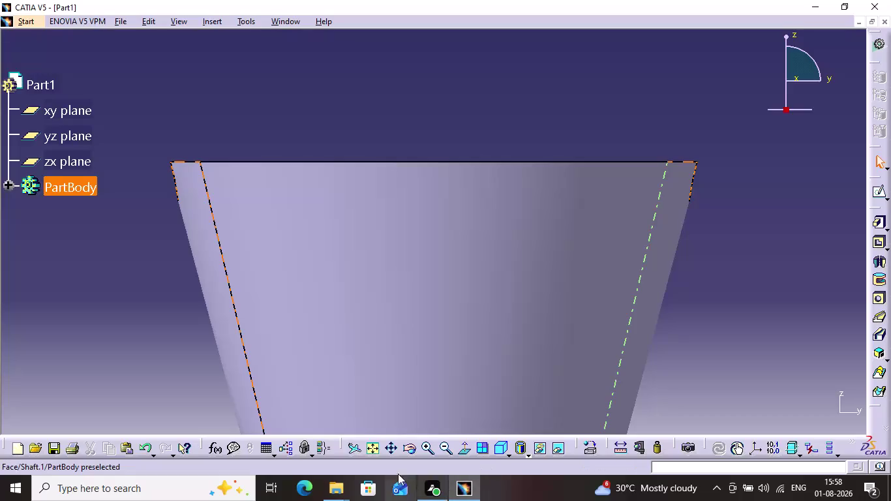
Orbit the cup to inspect the rim, then start a sketch on the yz plane.
click(404, 445)
drag(758, 132, 598, 182)
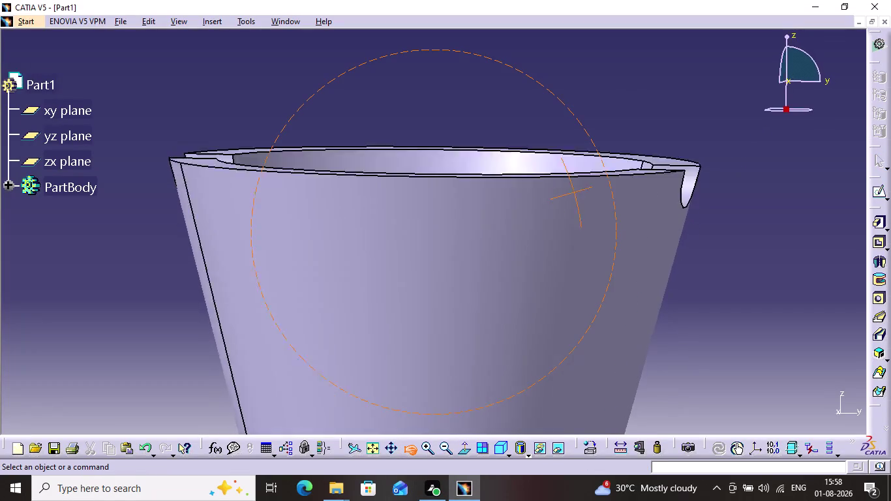
drag(598, 183, 426, 191)
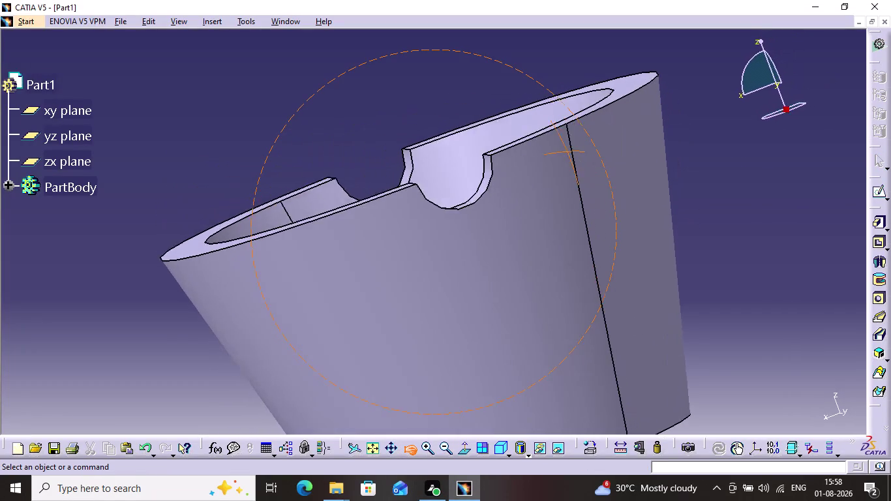
drag(426, 191, 559, 201)
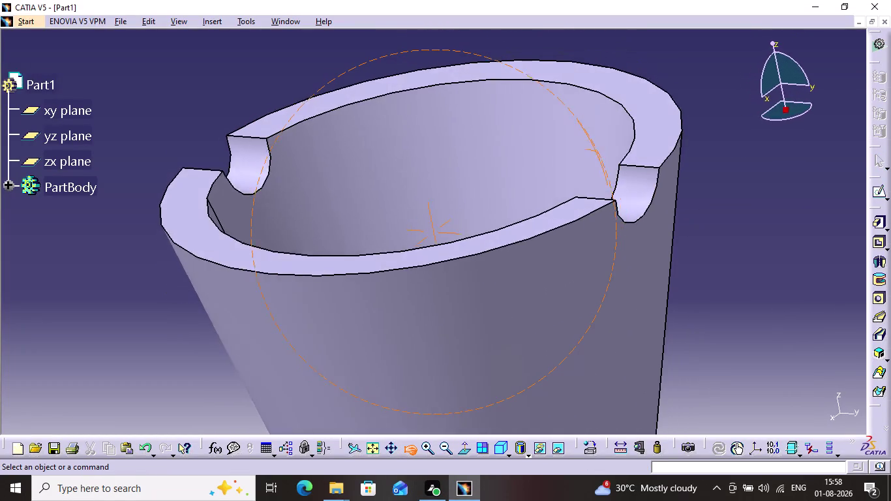
drag(559, 200, 610, 164)
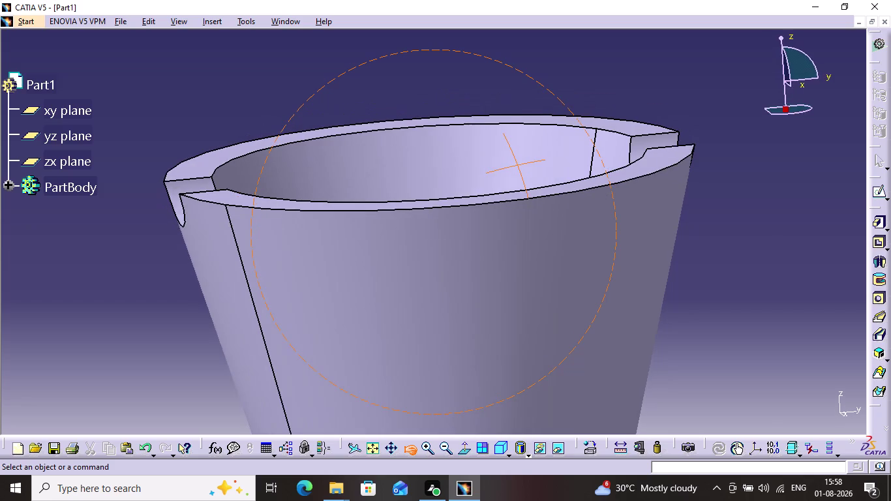
drag(610, 164, 611, 169)
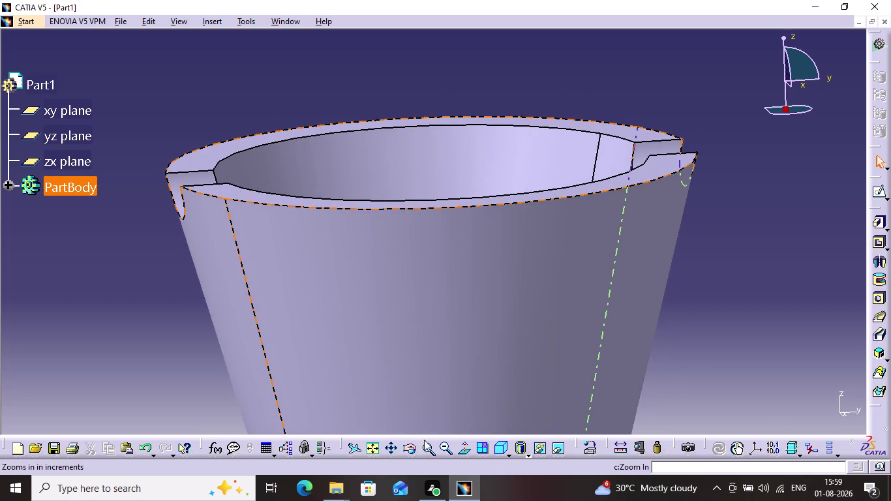
click(439, 450)
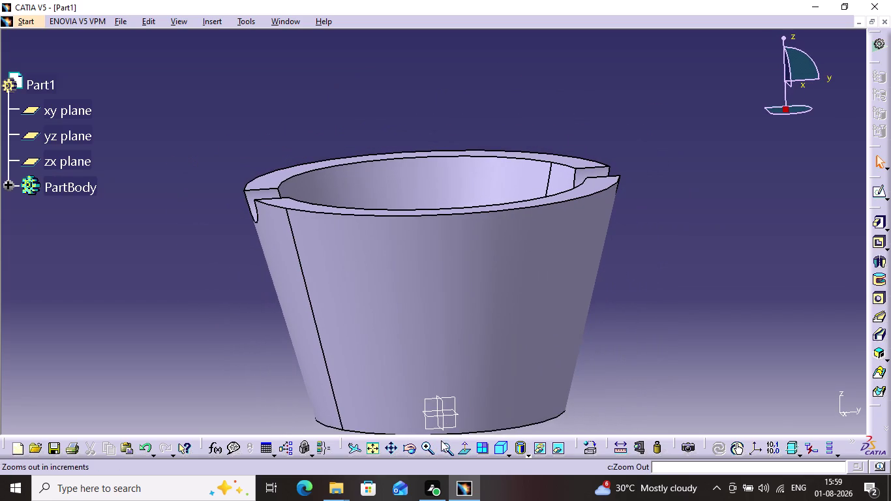
click(457, 403)
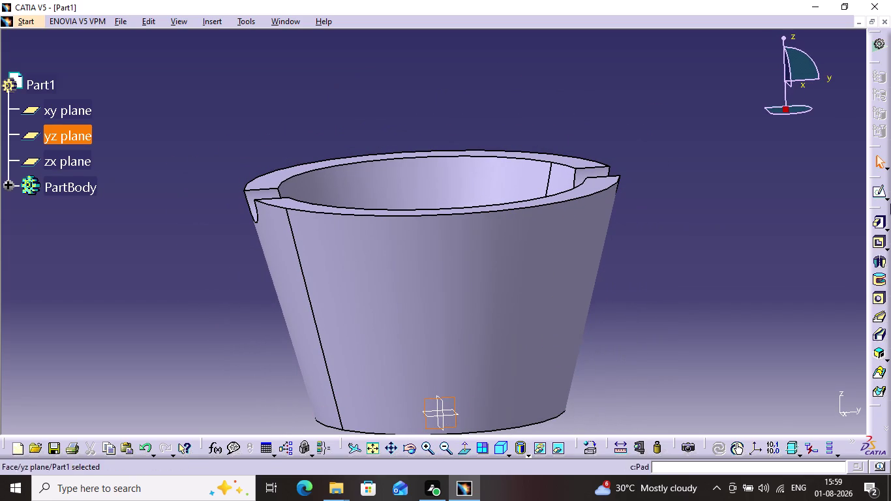
click(875, 191)
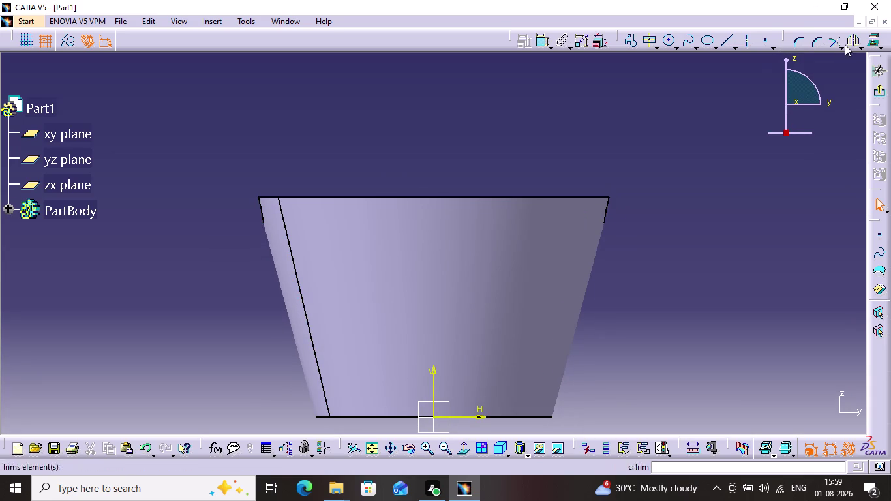
click(867, 45)
click(528, 196)
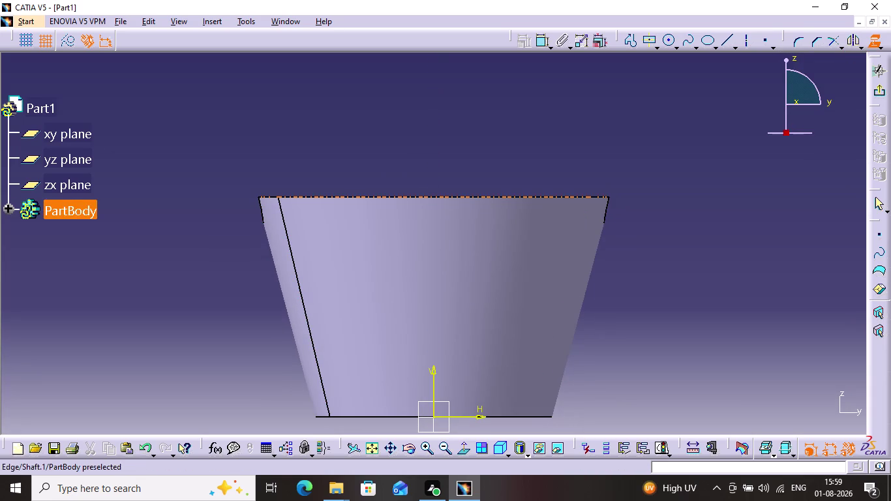
Draw a circle centred on the cup's top rim edge.
click(672, 44)
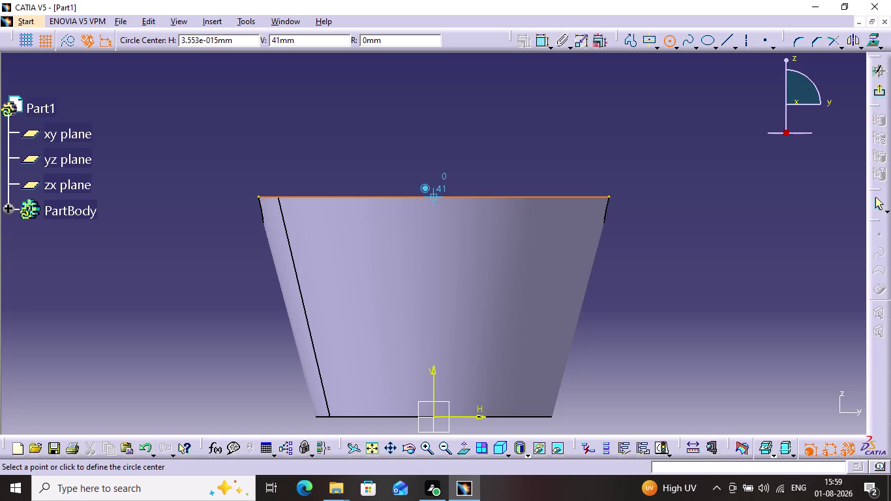
click(432, 195)
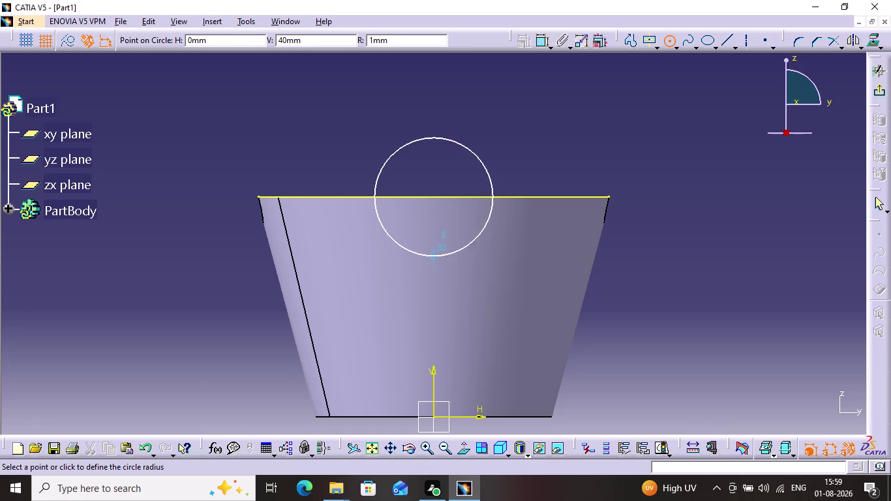
click(460, 212)
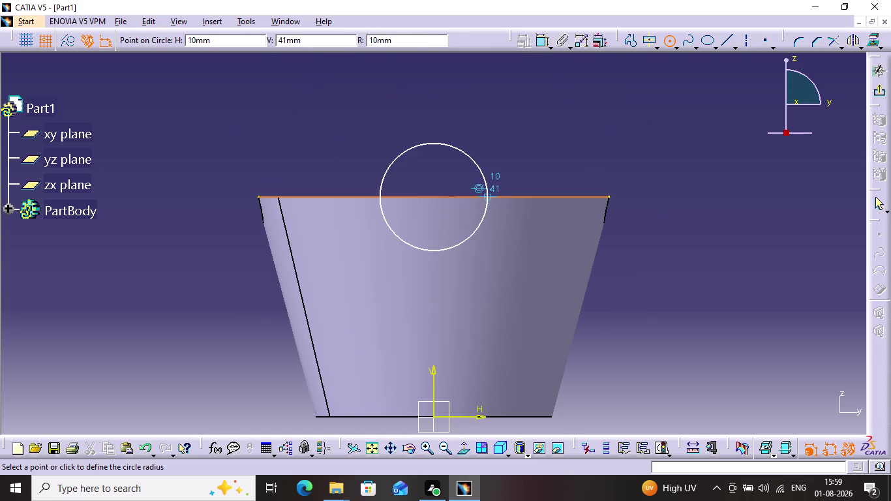
click(485, 191)
click(604, 144)
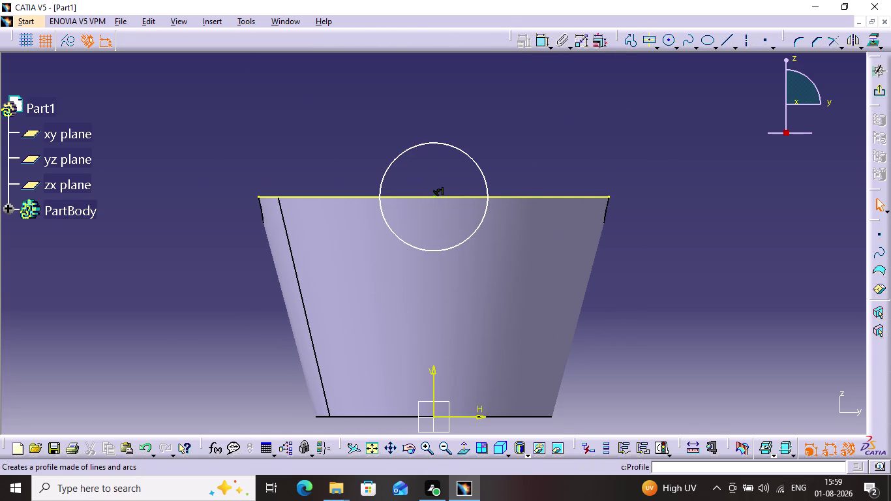
Constrain the circle's diameter to 10 mm.
click(541, 44)
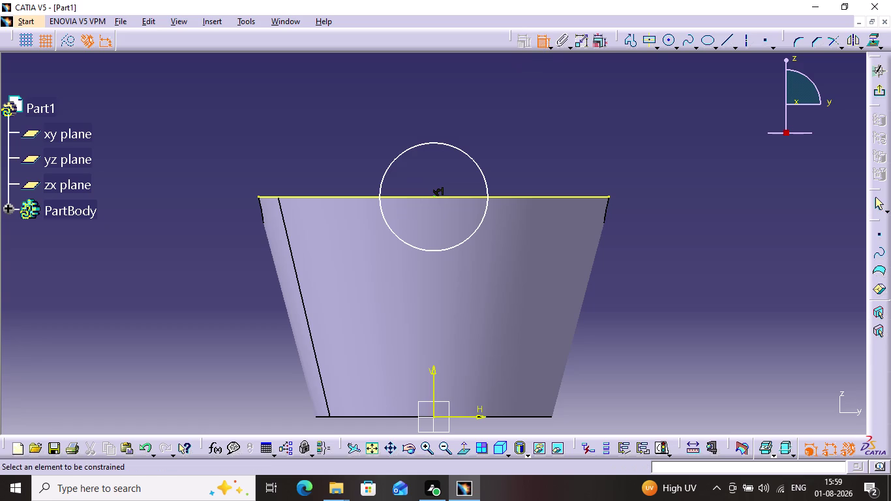
click(427, 146)
click(494, 126)
double_click(497, 123)
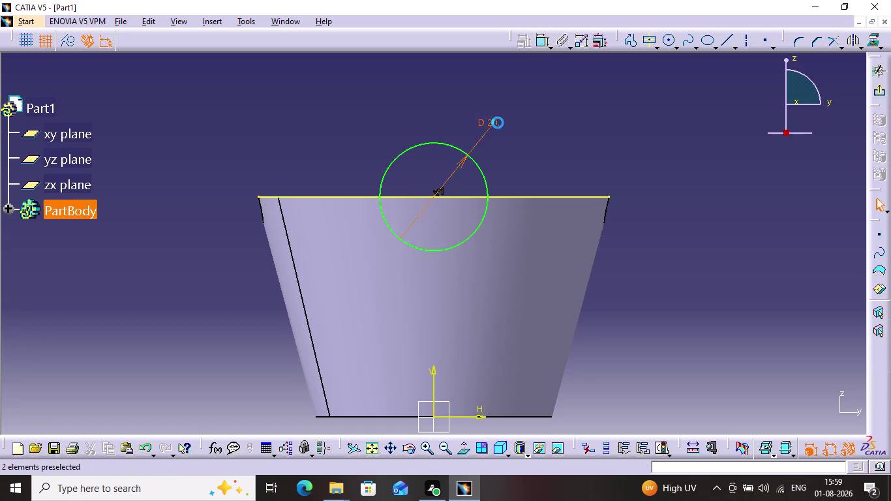
text(1)
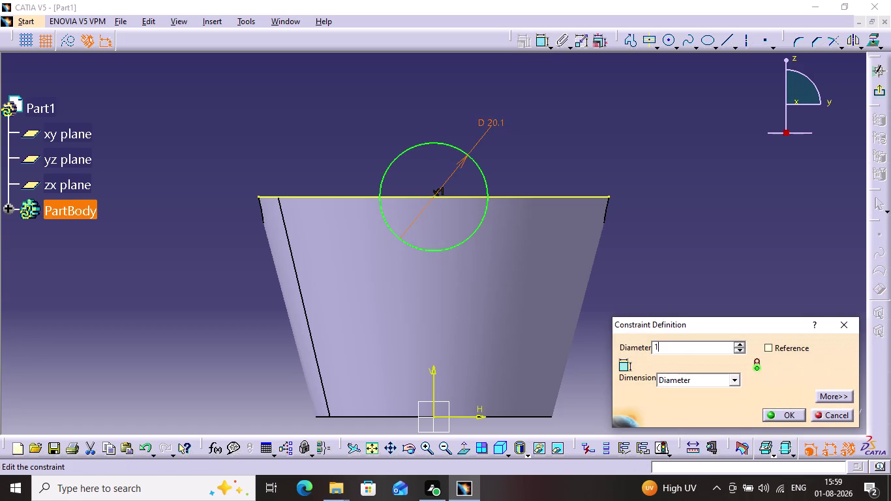
text(0)
key(Return)
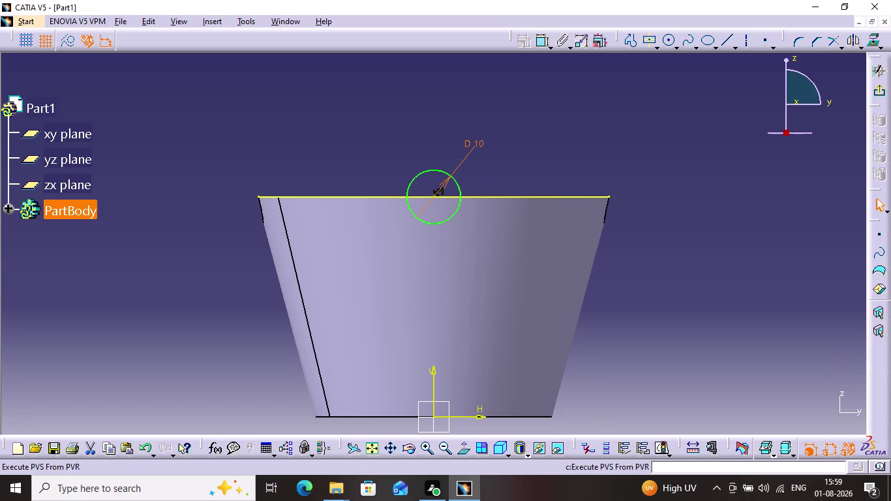
Toggle the rim edge to construction geometry and exit the sketch.
click(581, 197)
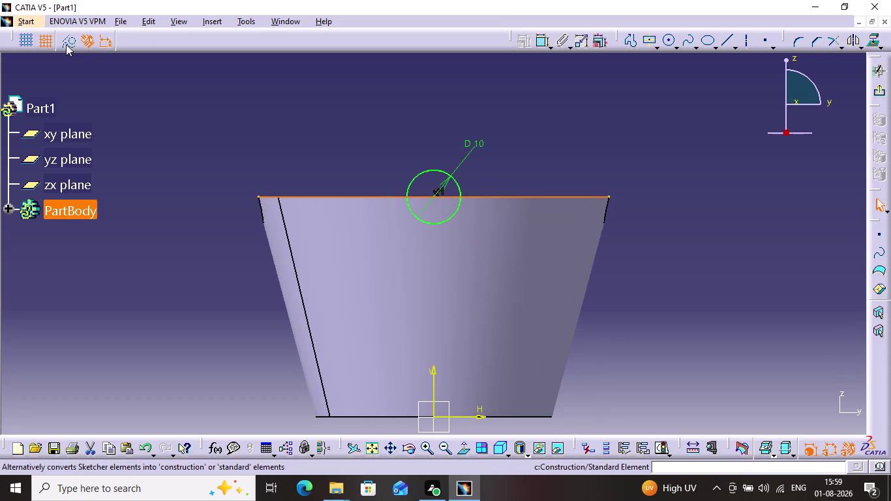
click(65, 45)
click(217, 91)
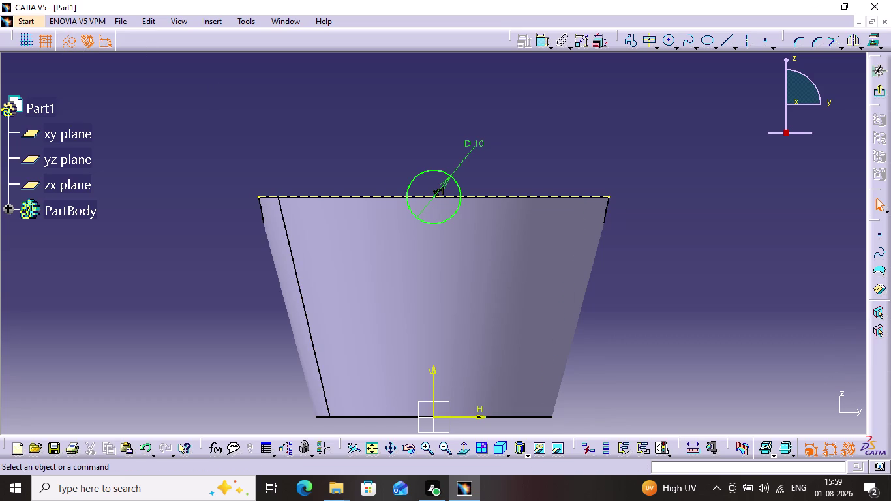
click(881, 91)
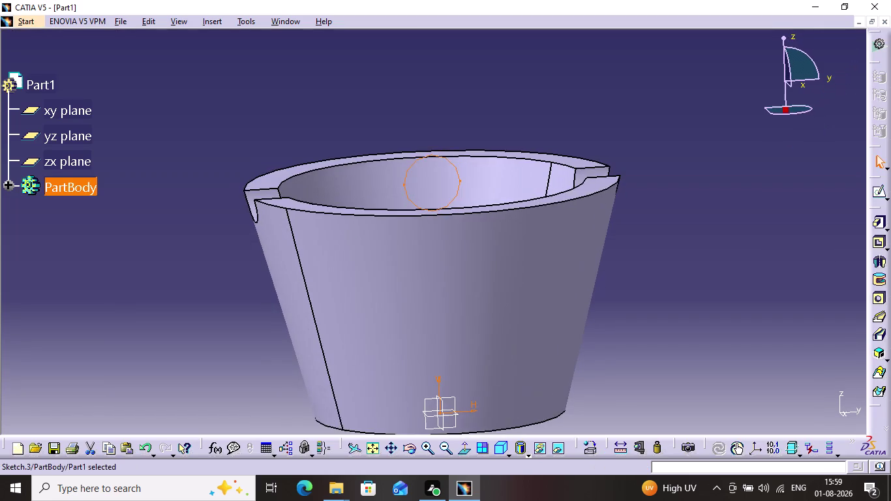
Start a pocket on the circle sketch (Sketch.3) with mirrored extent.
click(715, 106)
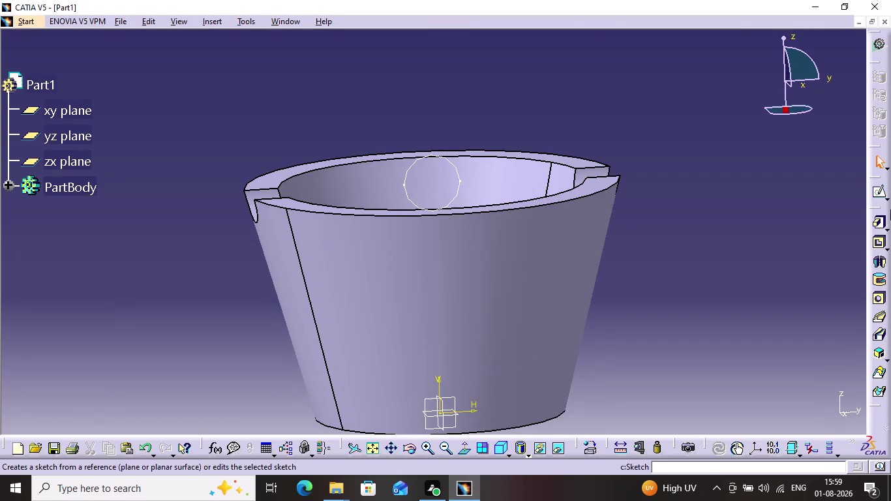
click(878, 240)
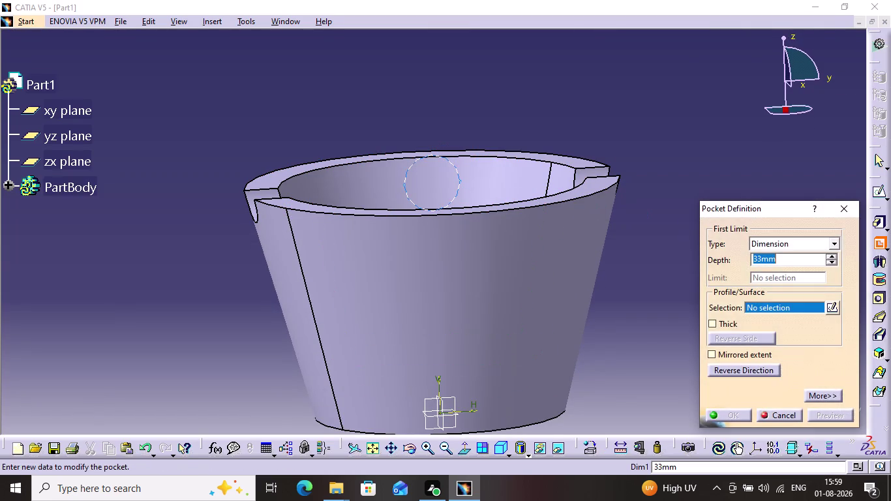
click(451, 159)
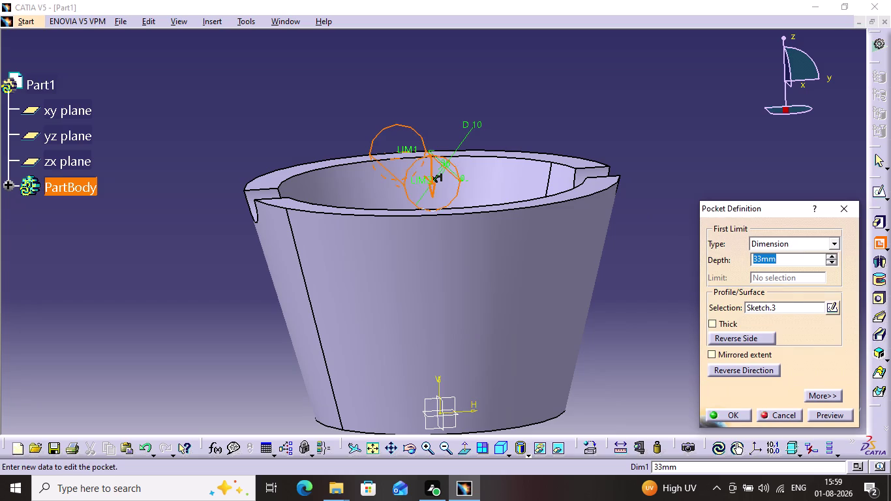
click(739, 353)
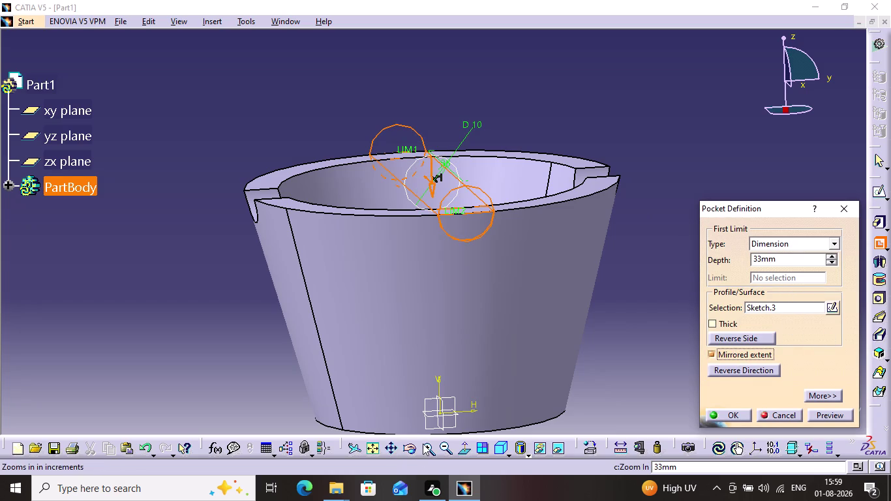
click(415, 451)
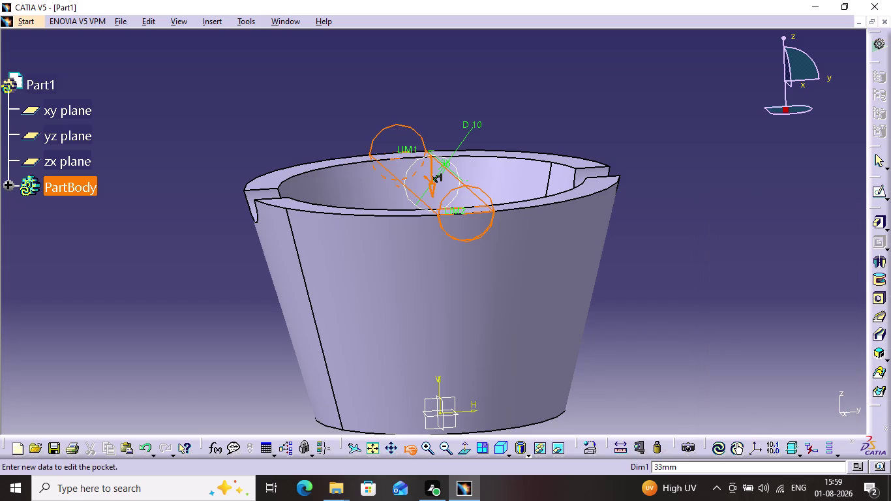
Check the pocket preview from several angles and confirm the 33 mm cut.
middle_drag(384, 366, 448, 355)
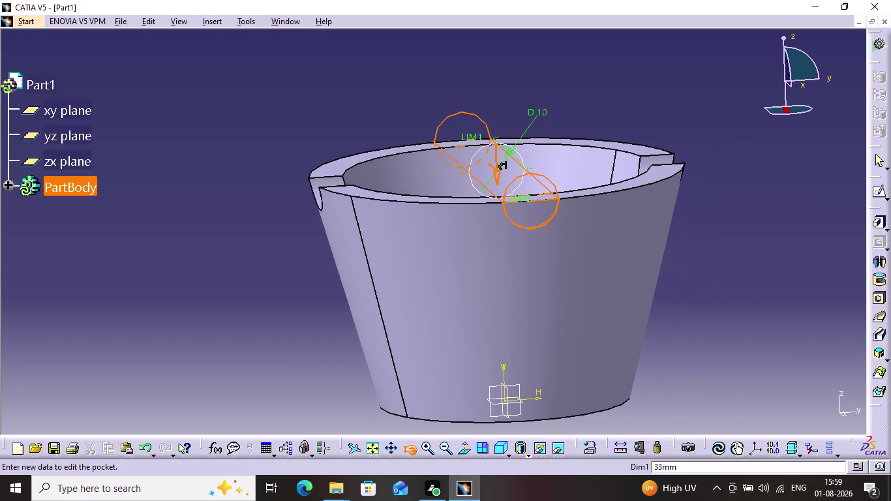
drag(280, 342, 405, 397)
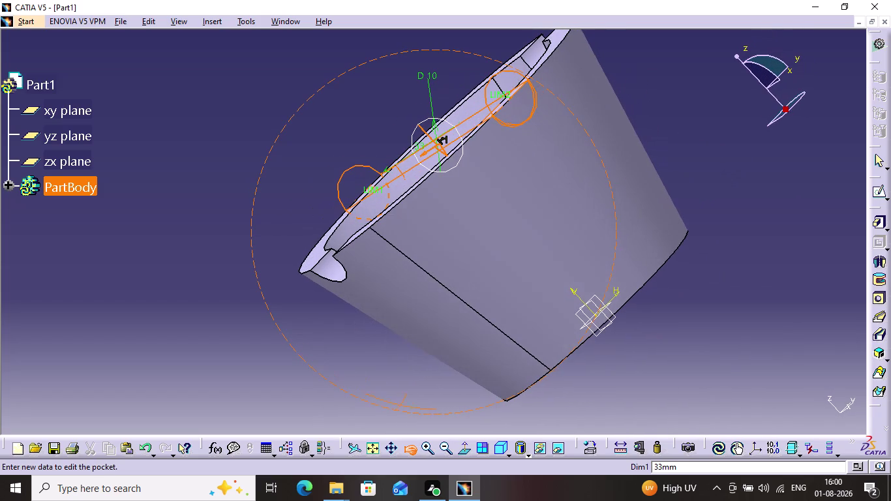
drag(405, 397, 376, 401)
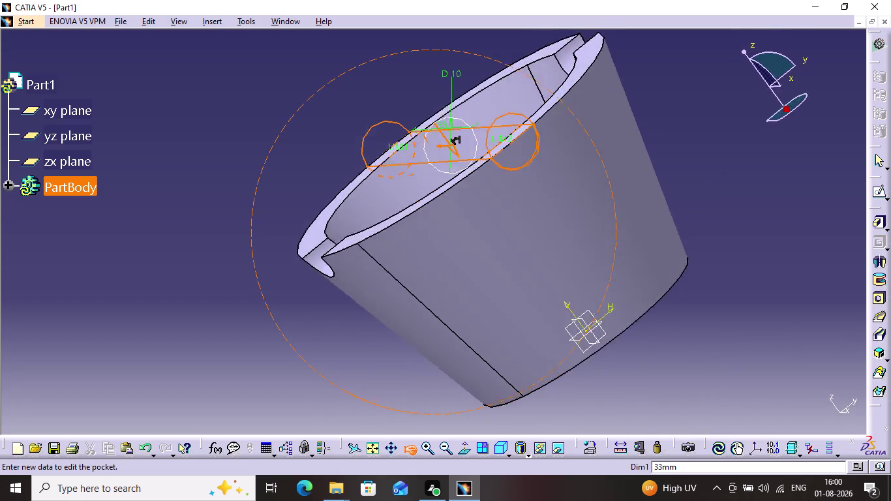
drag(376, 402, 270, 325)
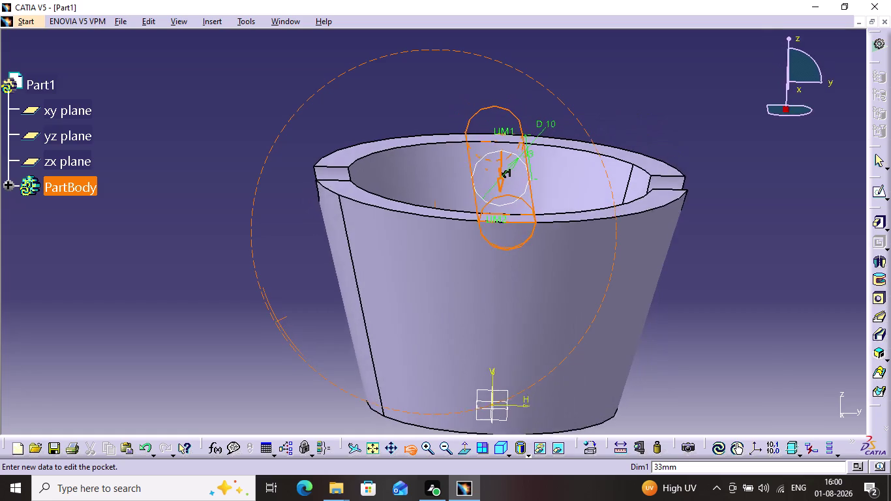
drag(270, 325, 276, 318)
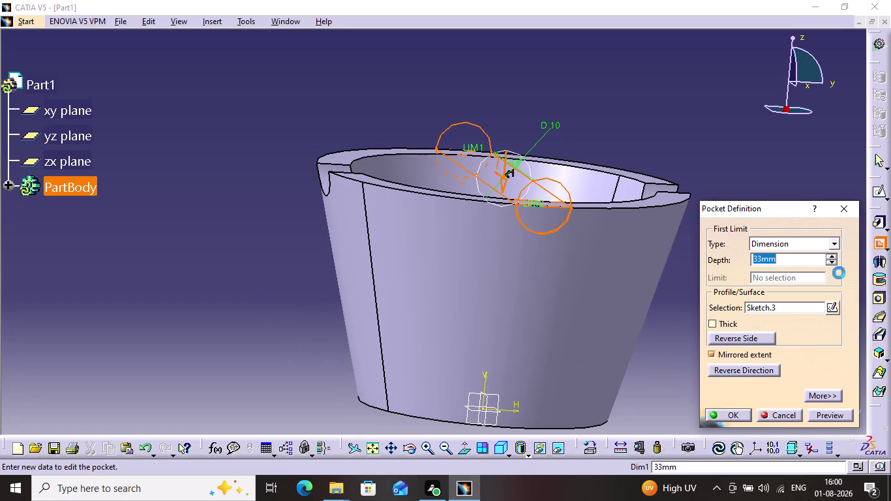
click(832, 416)
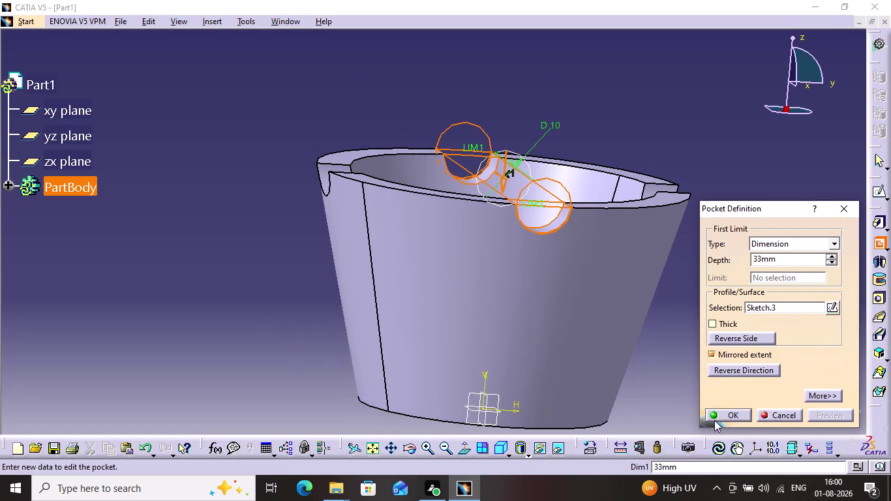
click(733, 410)
click(674, 116)
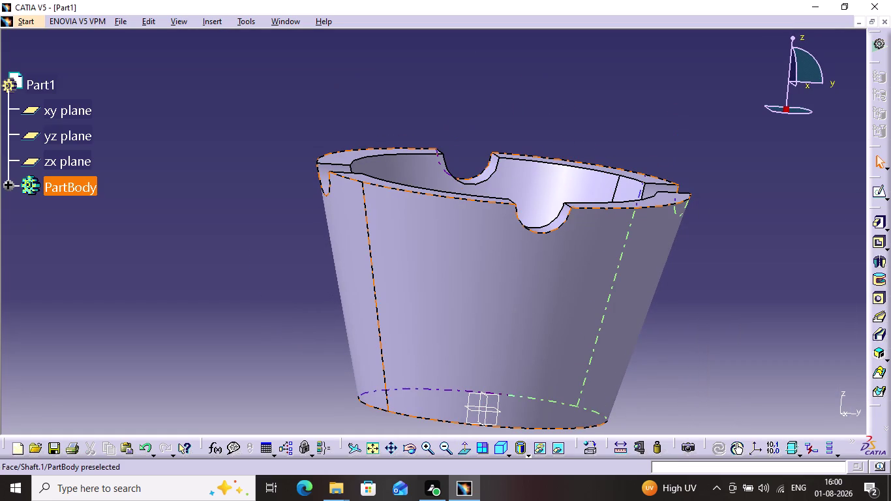
key(ctrl+s)
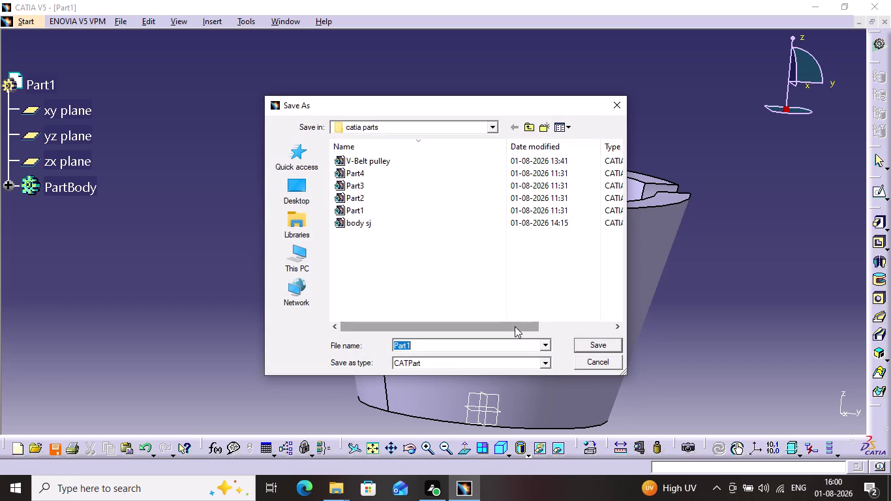
Save the notched part as 'CUP SJ' in the catia parts folder.
key(BackSpace)
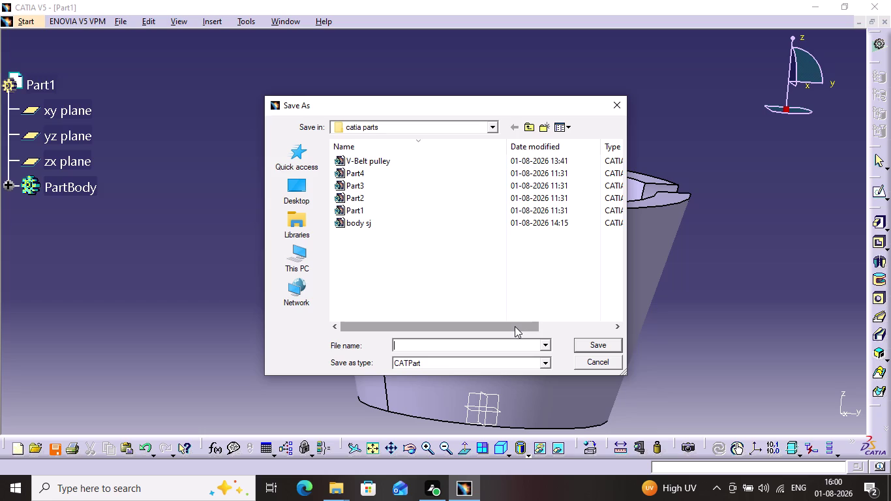
key(c)
key(u)
text(O s)
text(J)
key(BackSpace)
key(BackSpace)
key(BackSpace)
key(BackSpace)
key(p)
key(space)
key(s)
key(j)
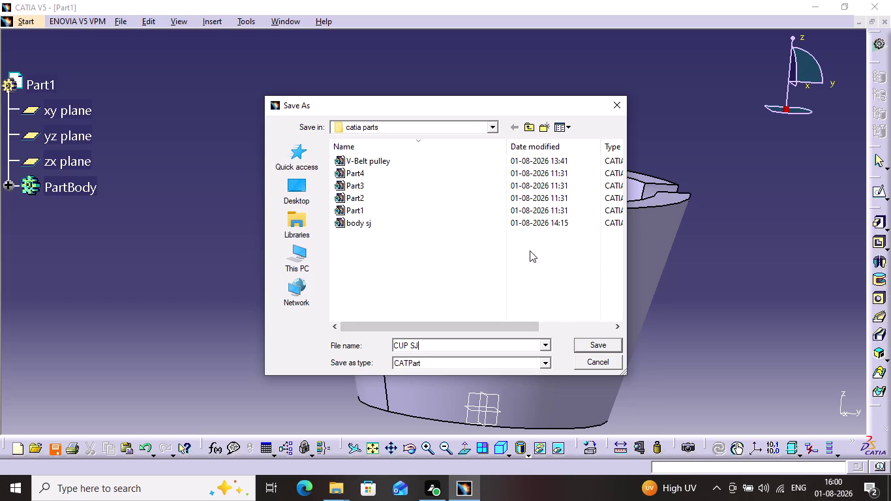
click(606, 346)
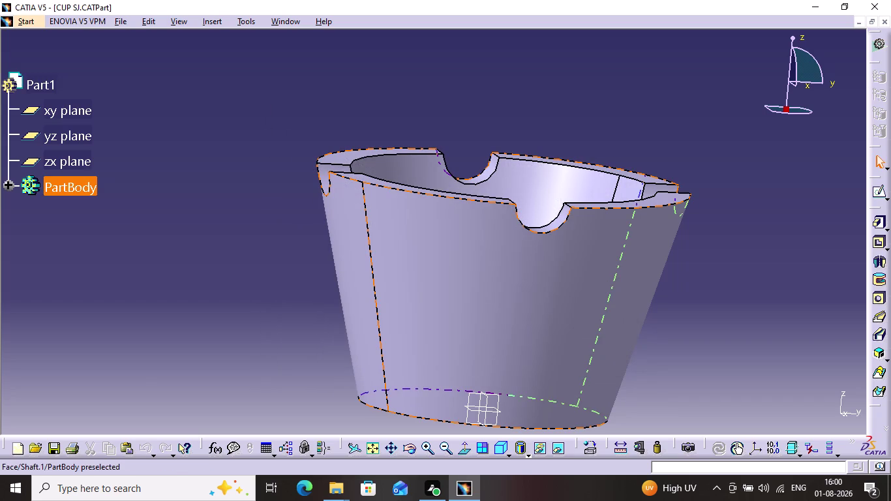
key(ctrl+s)
Create a new Drafting document using the empty sheet layout.
key(ctrl+s)
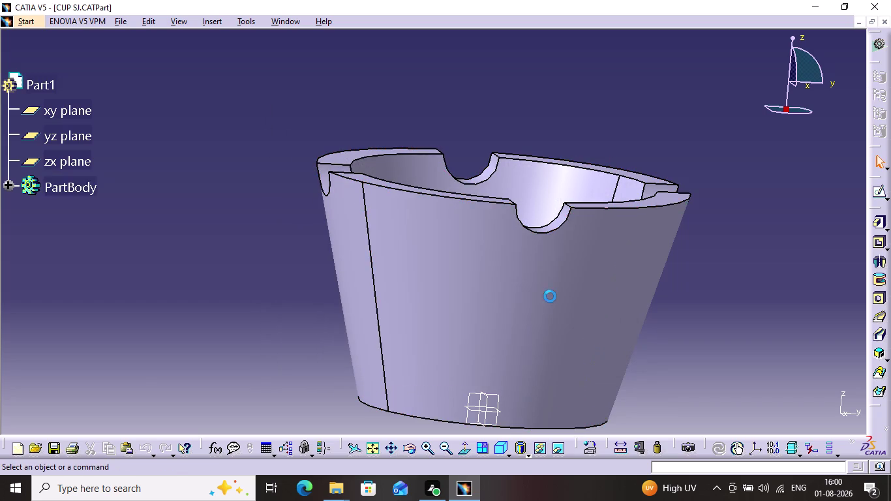
click(21, 20)
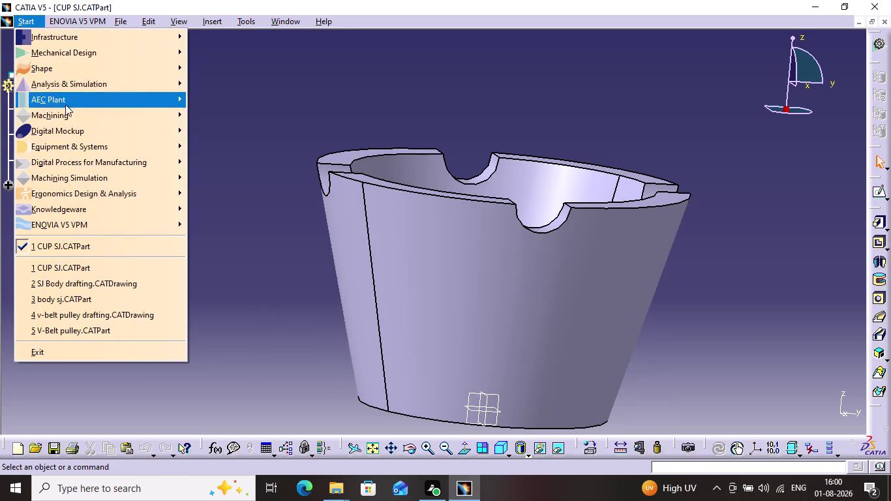
click(90, 55)
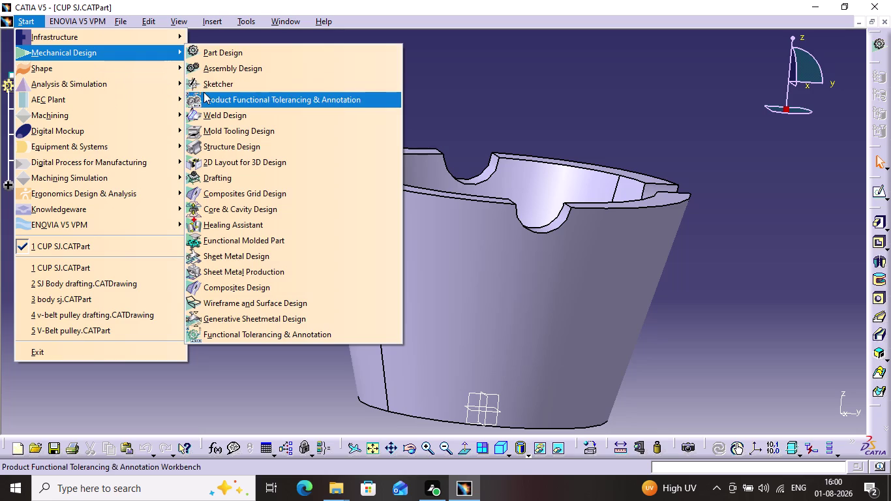
click(237, 171)
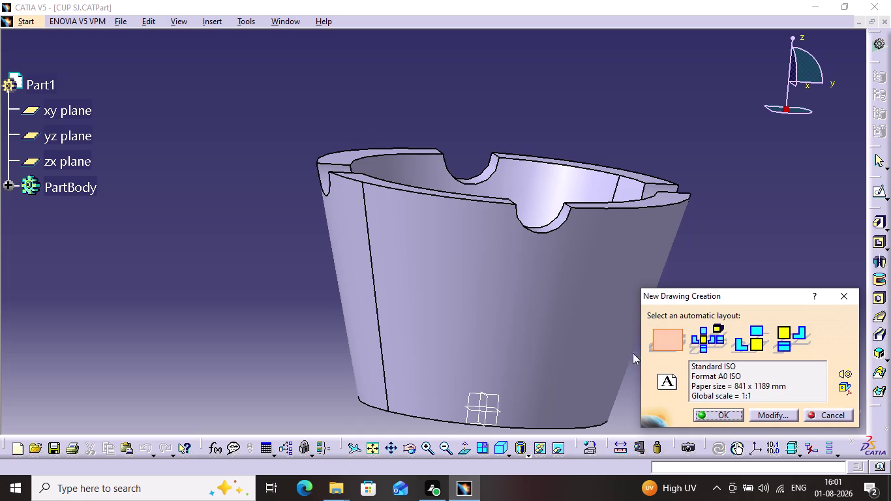
click(707, 412)
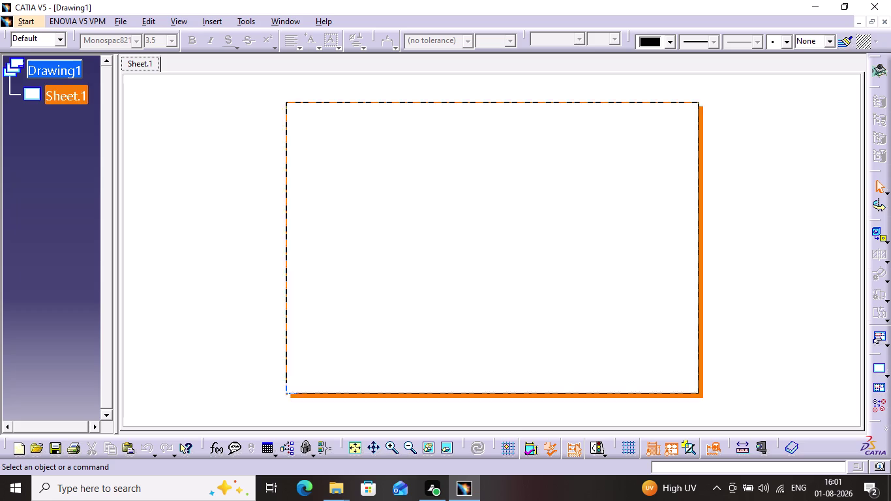
Switch the drawing into Sheet Background editing mode.
click(134, 20)
click(143, 17)
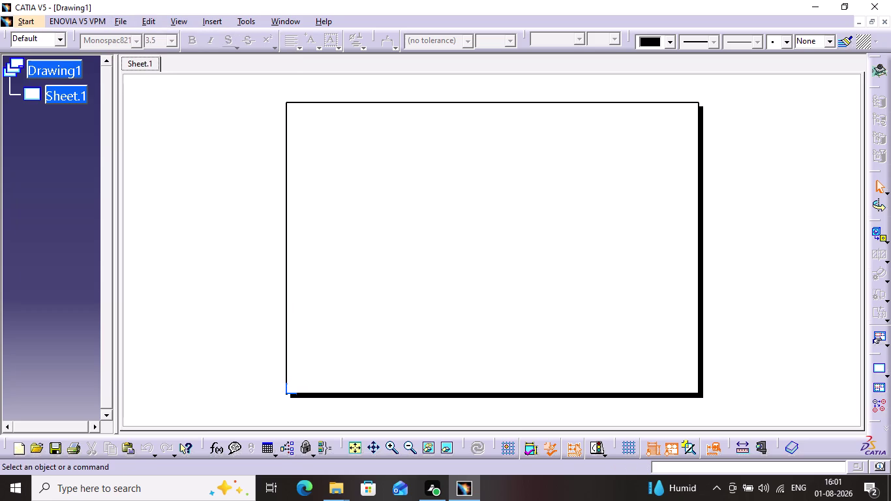
click(154, 19)
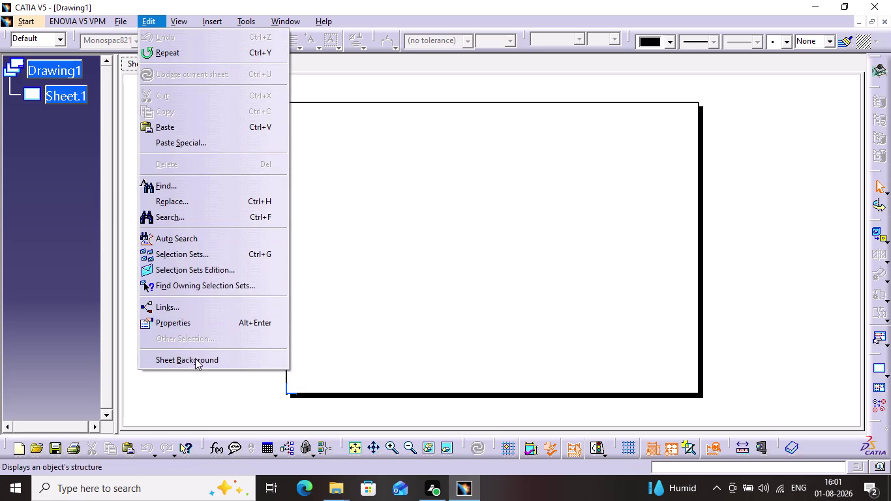
click(192, 366)
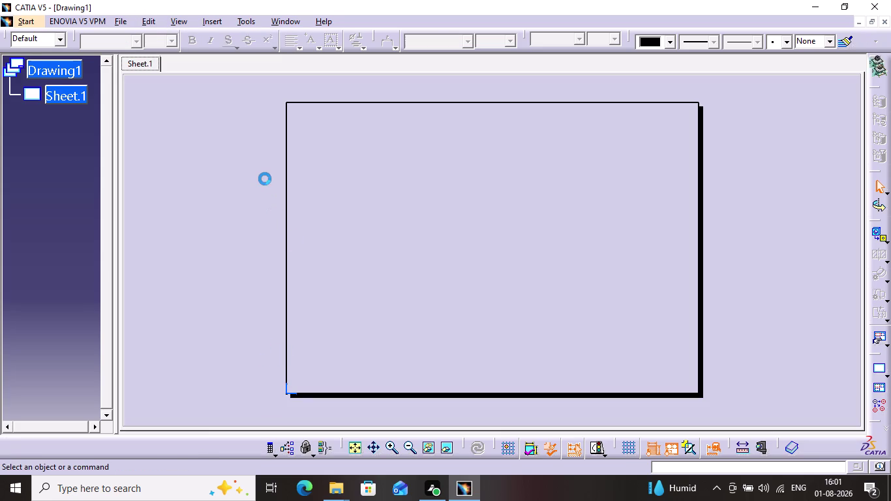
Insert a frame and title block, then pan to the title block.
click(212, 21)
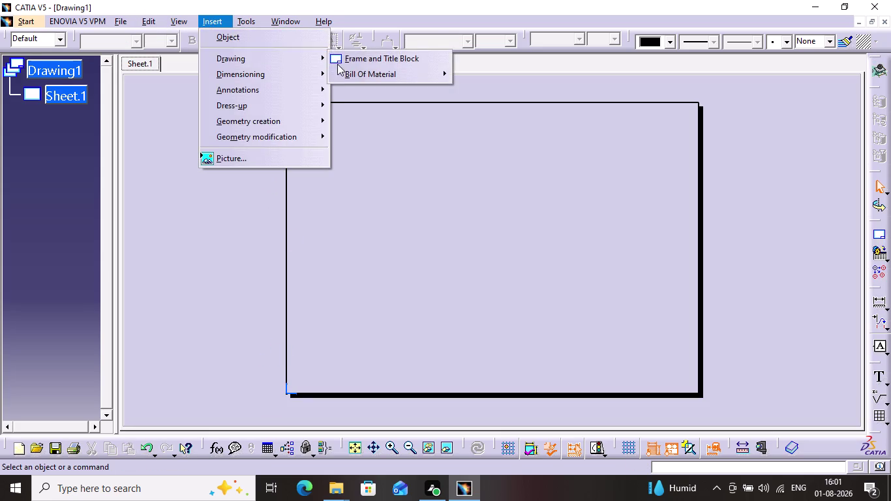
click(359, 55)
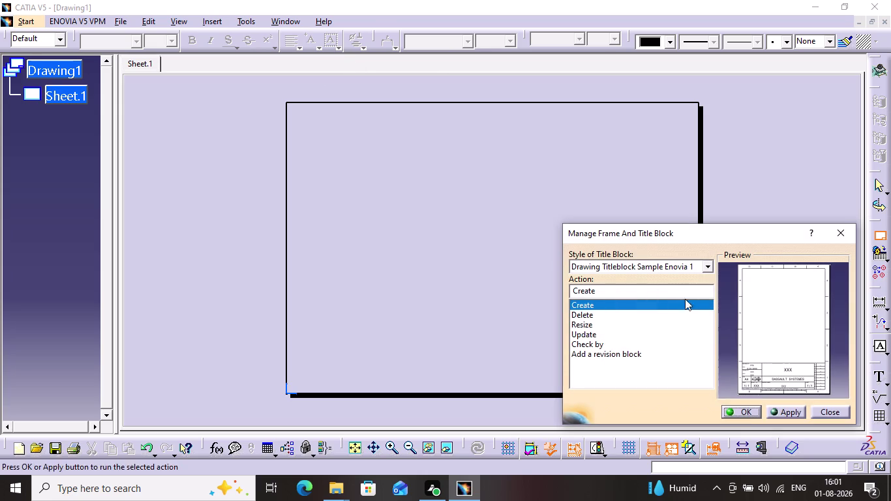
click(747, 413)
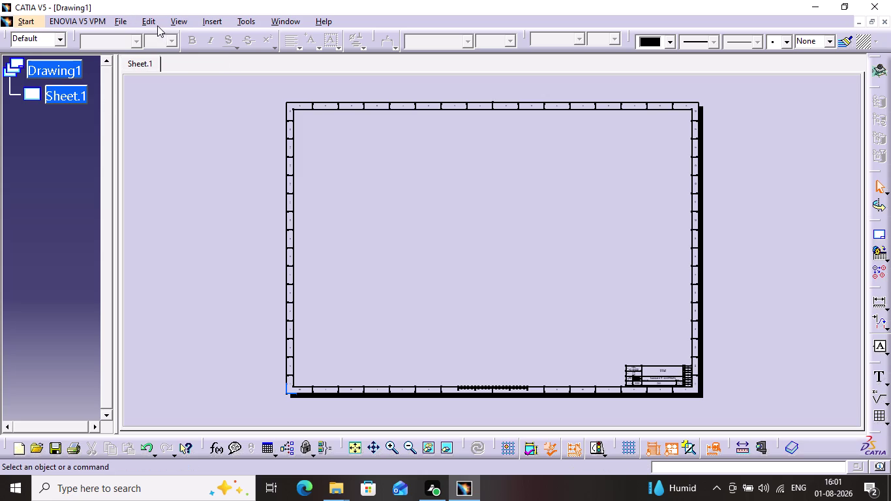
middle_drag(541, 374, 553, 312)
scroll(down, 3)
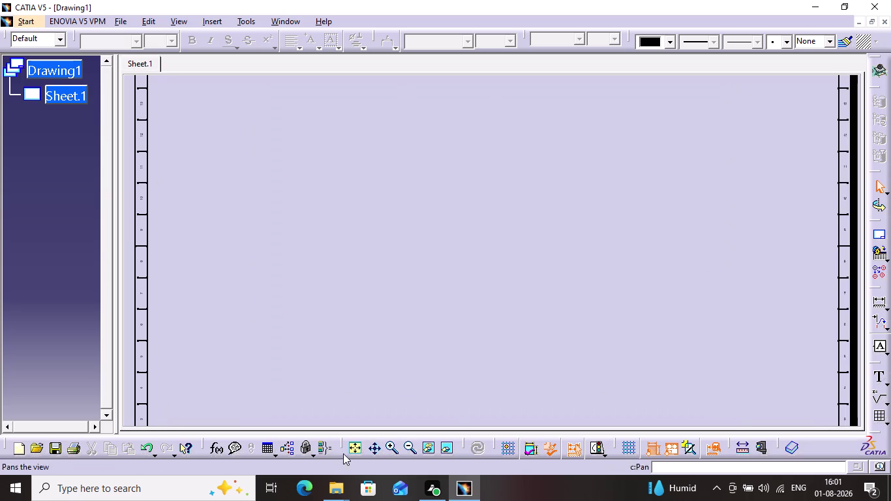
middle_drag(545, 317, 400, 195)
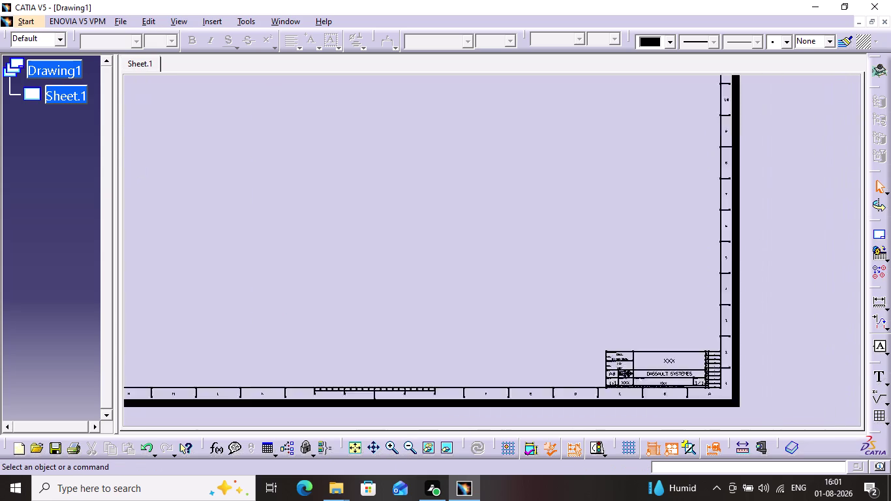
middle_drag(399, 195, 321, 145)
Change the title block's drawing title to 'SJ Cup'.
double_click(562, 285)
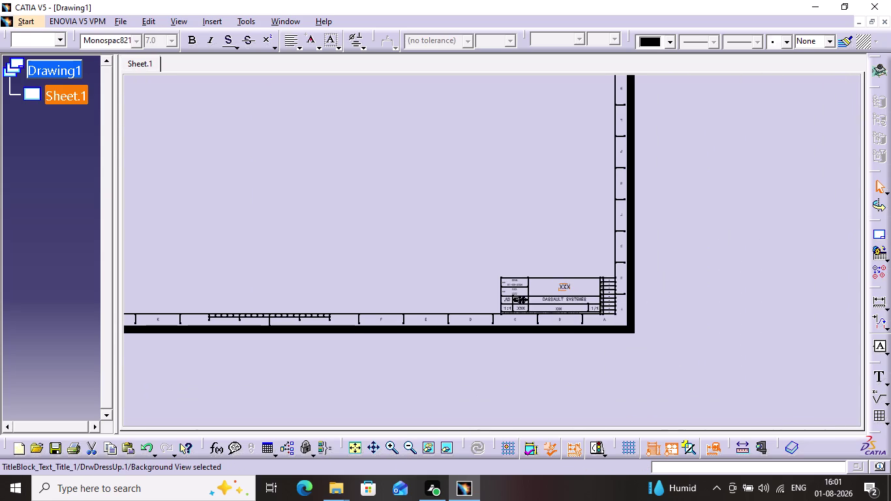
double_click(561, 286)
double_click(561, 286)
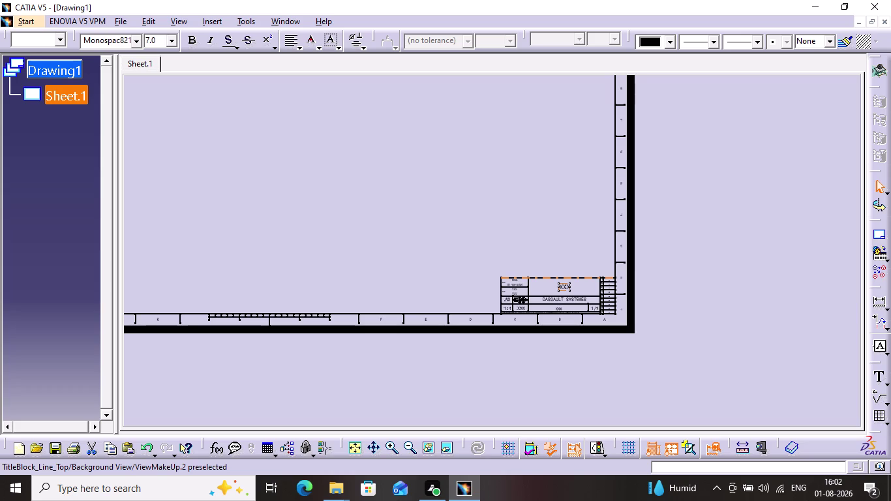
middle_drag(566, 277, 560, 204)
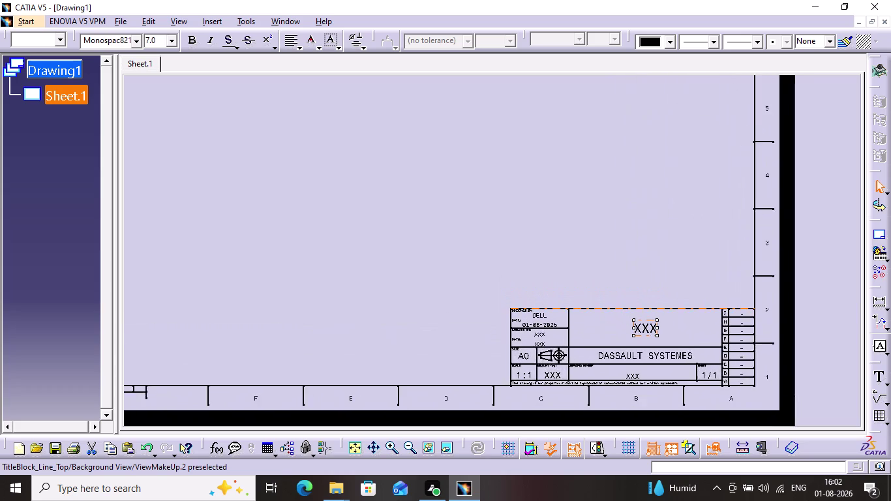
middle_drag(560, 204, 561, 190)
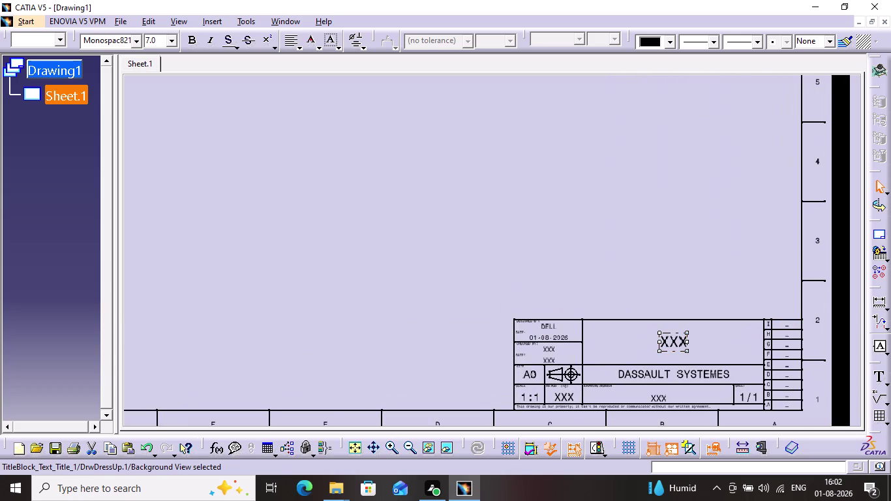
double_click(679, 349)
key(BackSpace)
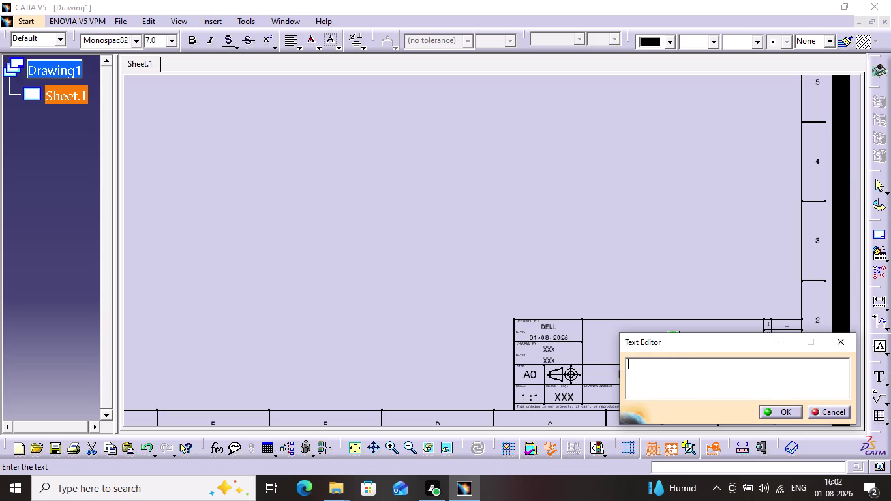
text(SJ)
key(space)
key(shift+c)
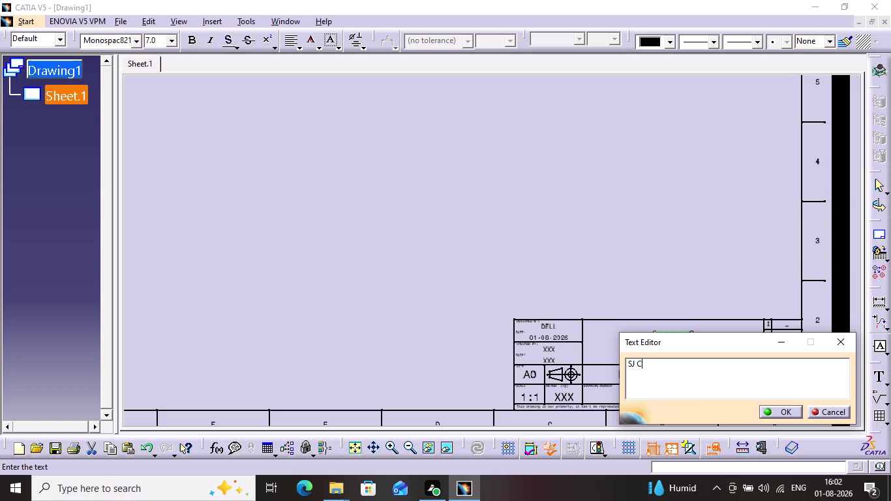
text(up)
key(Return)
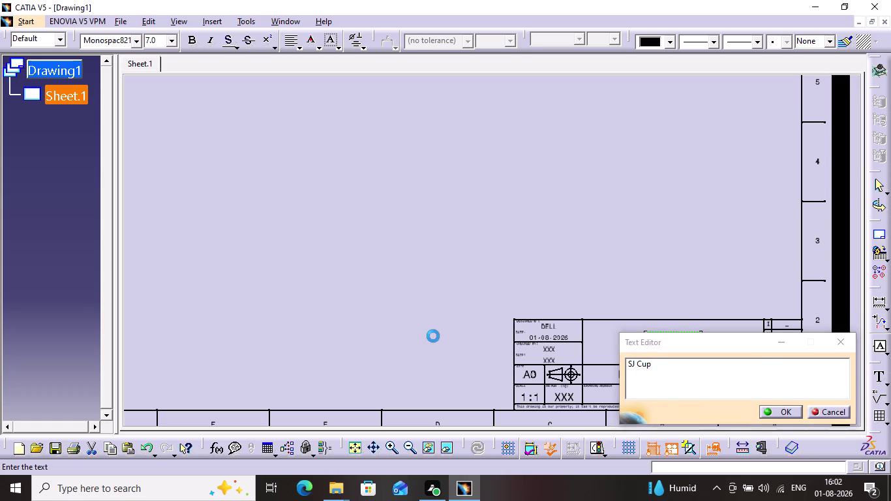
double_click(544, 325)
Enter 'suresh' as the designer name in the title block.
double_click(543, 326)
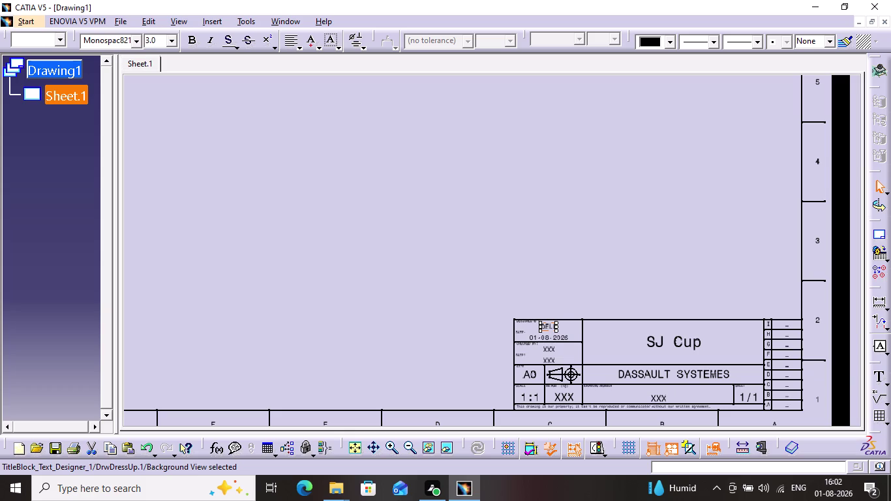
double_click(543, 326)
middle_drag(547, 324, 549, 318)
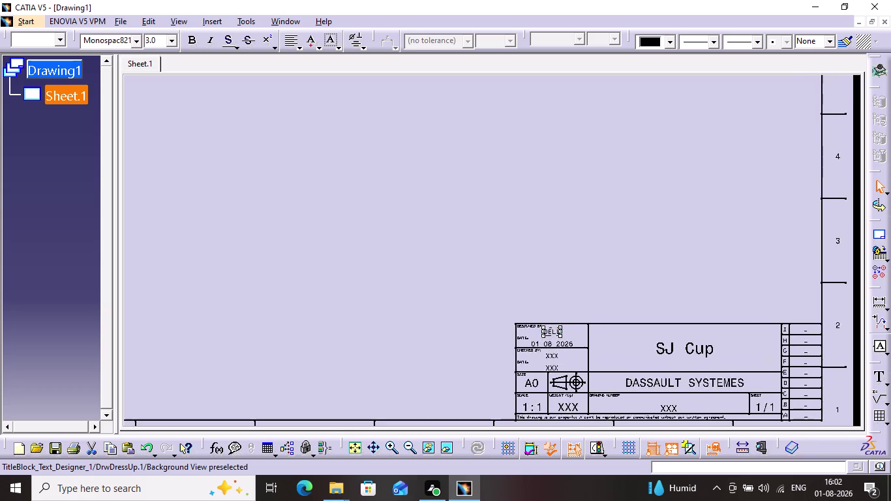
middle_drag(548, 319, 558, 271)
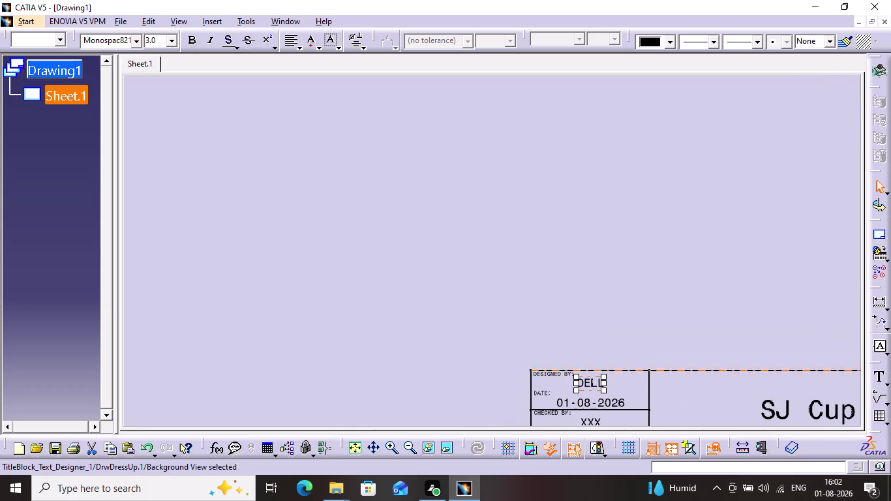
double_click(585, 383)
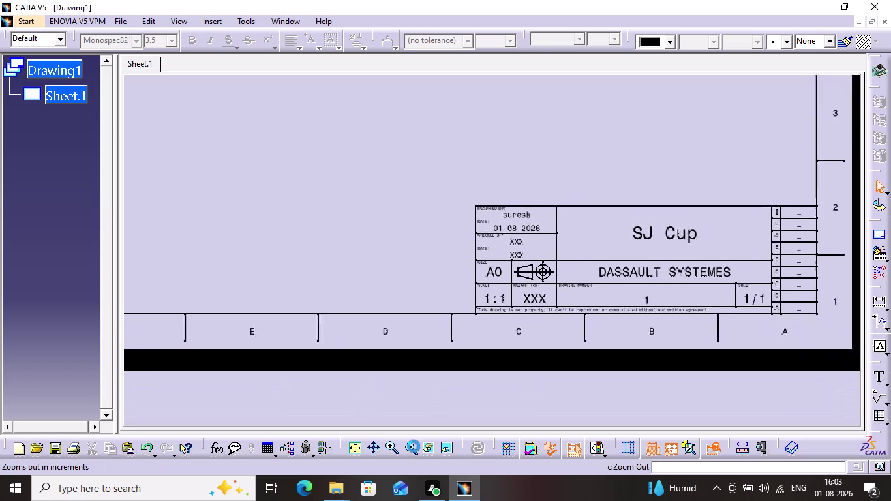
Zoom out over the frame and leave sheet background editing.
click(413, 447)
triple_click(413, 447)
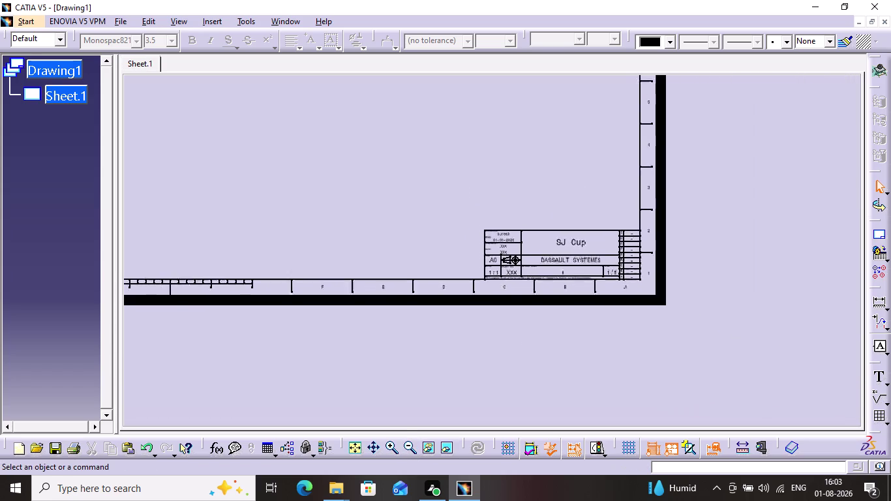
middle_drag(342, 174, 541, 340)
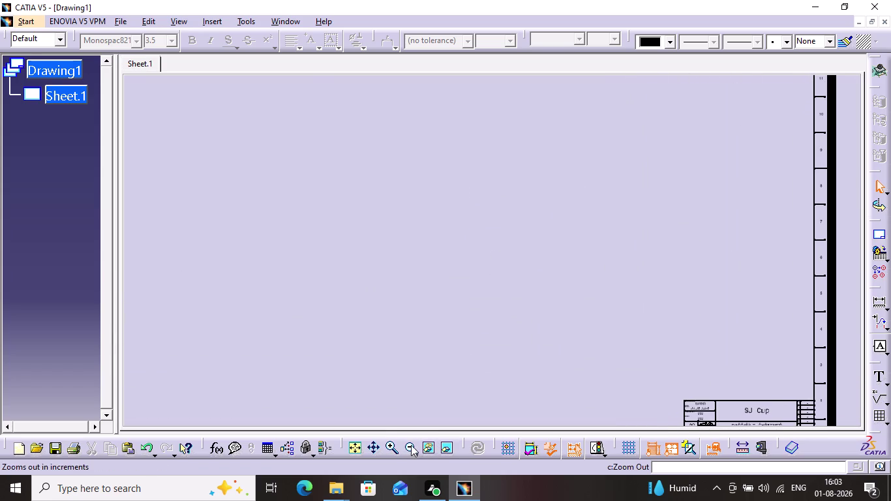
click(411, 445)
click(412, 444)
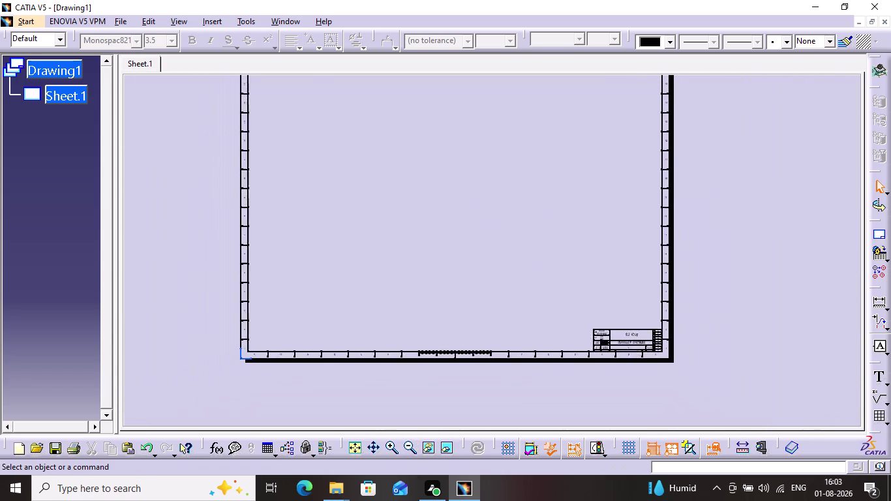
middle_drag(402, 191, 436, 236)
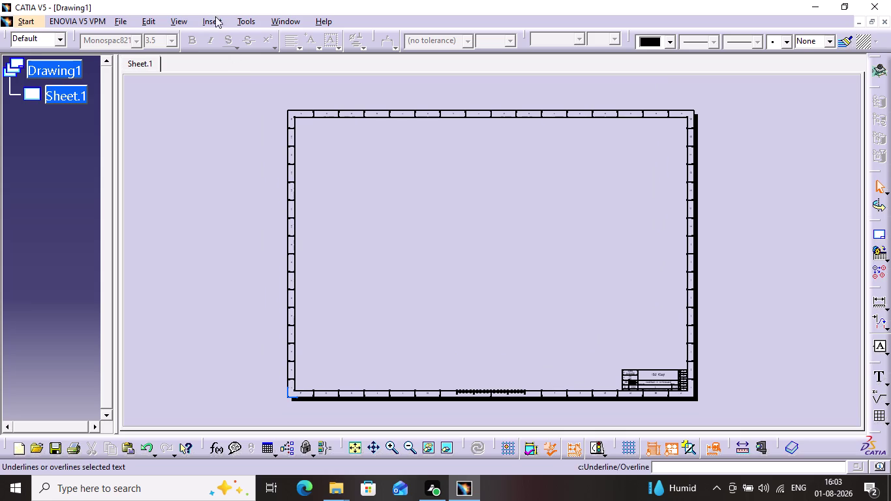
click(146, 24)
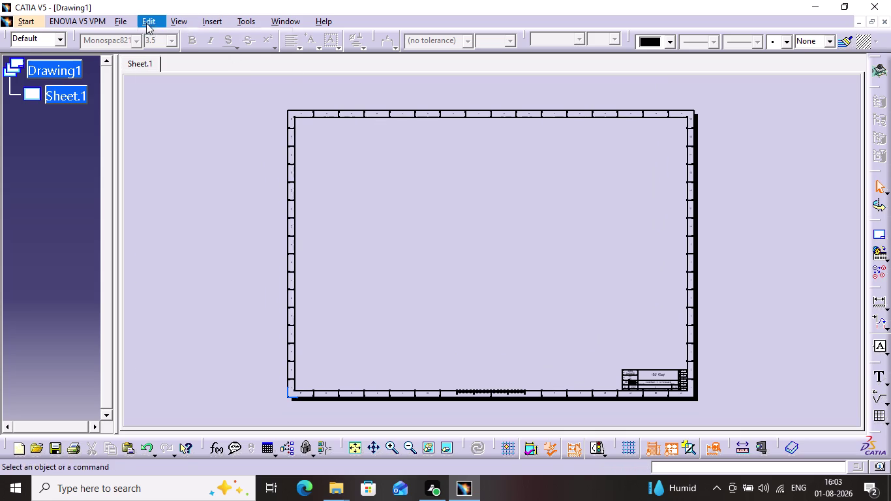
click(179, 354)
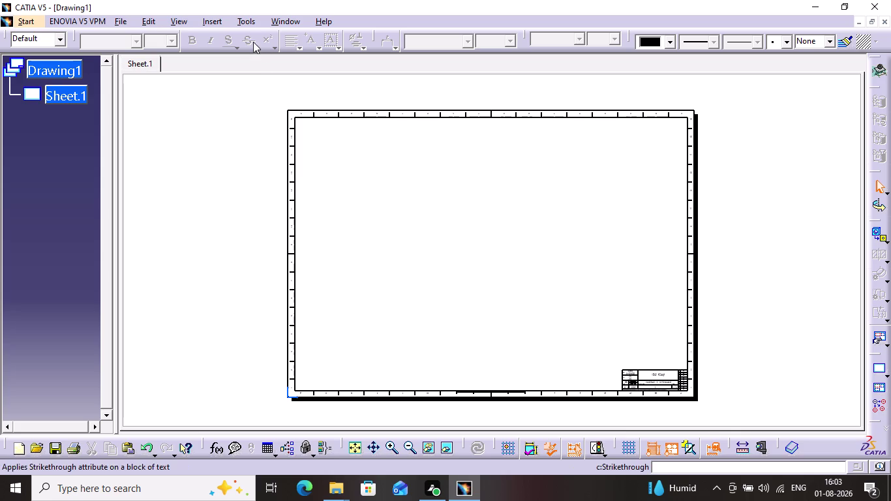
Run the View Creation Wizard with the six-view layout including isometric.
click(250, 23)
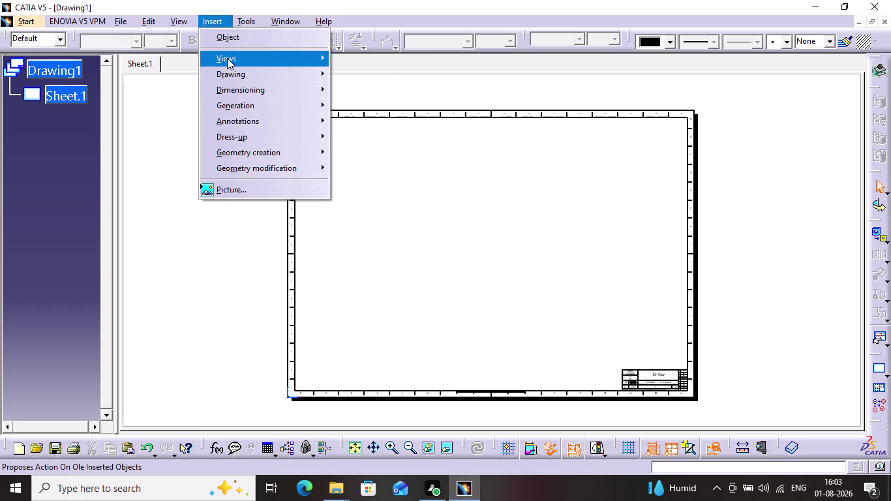
click(362, 142)
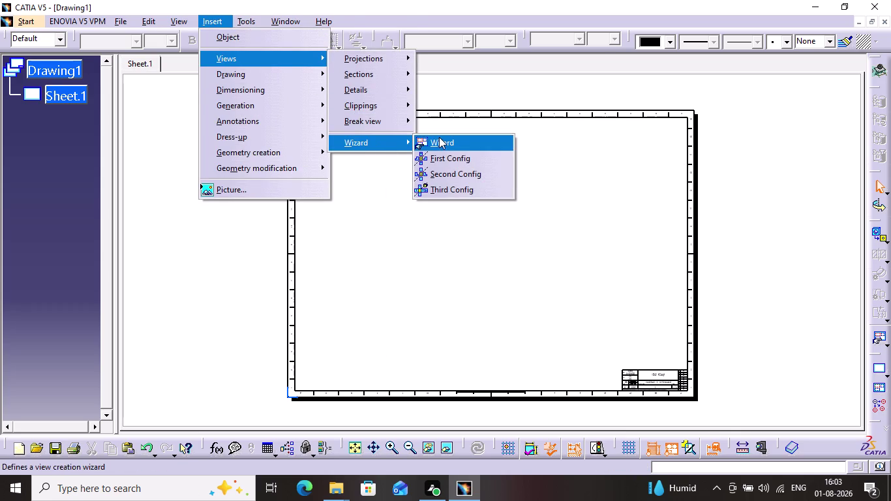
click(439, 137)
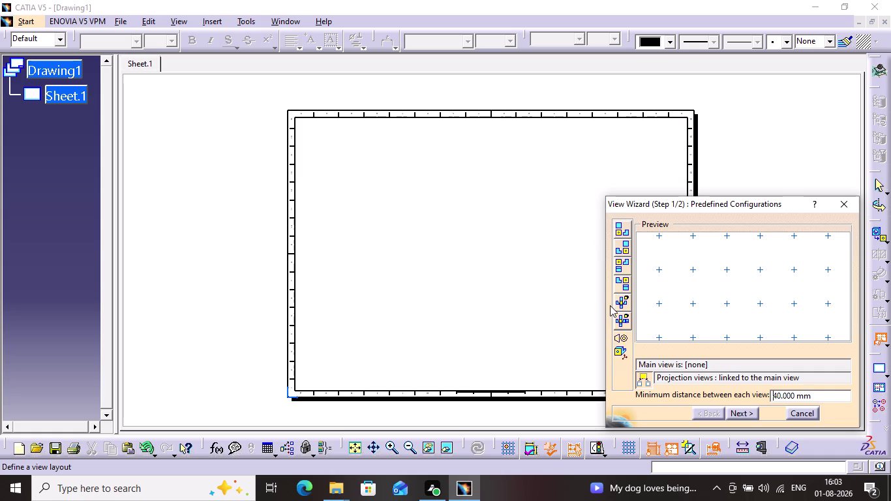
click(617, 306)
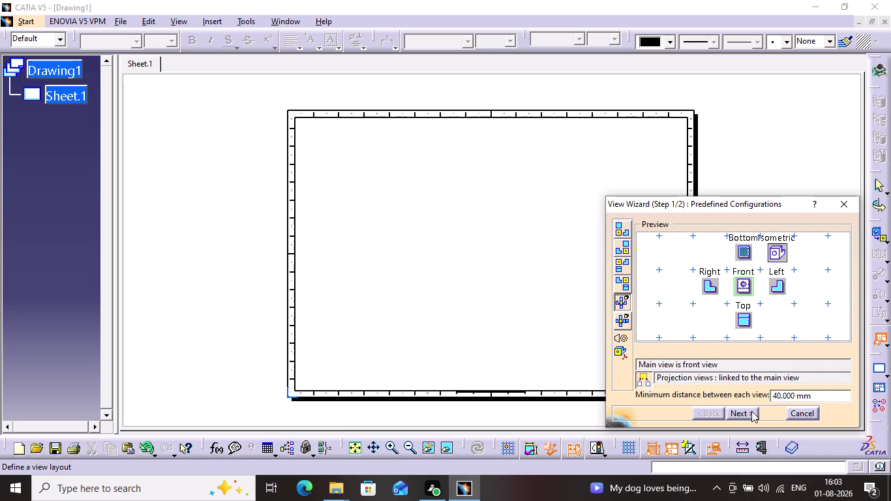
click(752, 411)
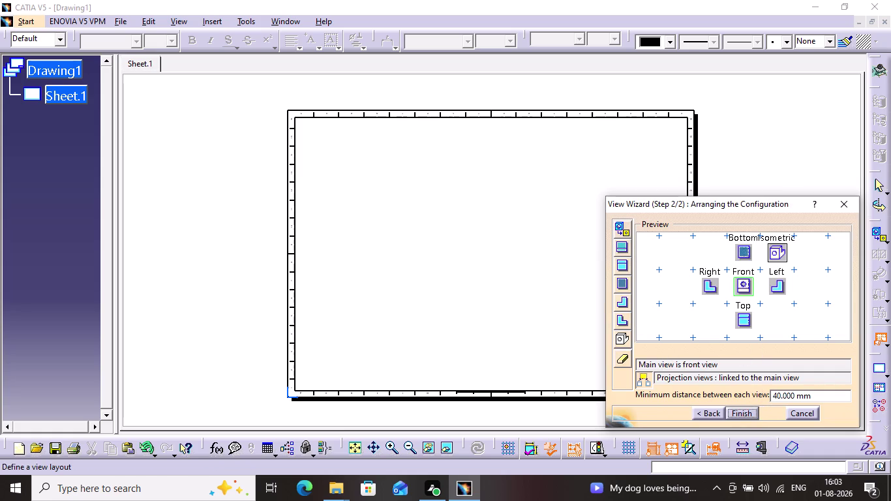
click(748, 412)
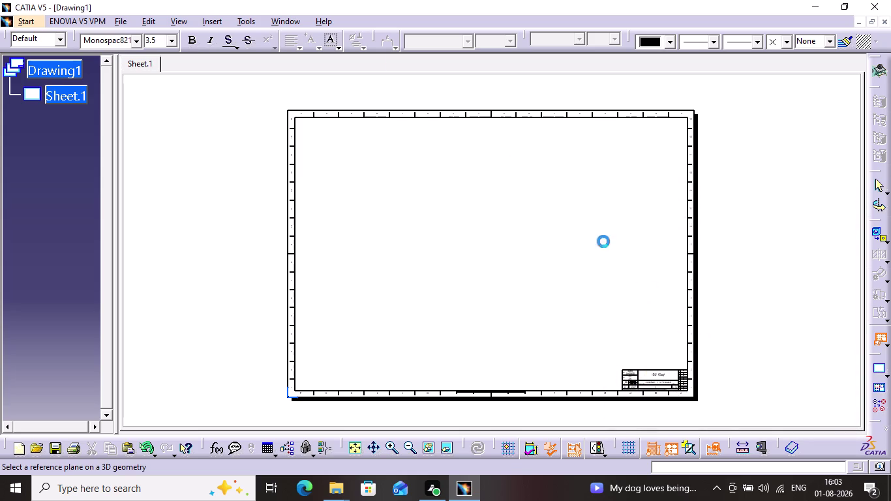
Switch to CUP SJ.CATPart and pick its reference plane.
click(289, 24)
click(322, 100)
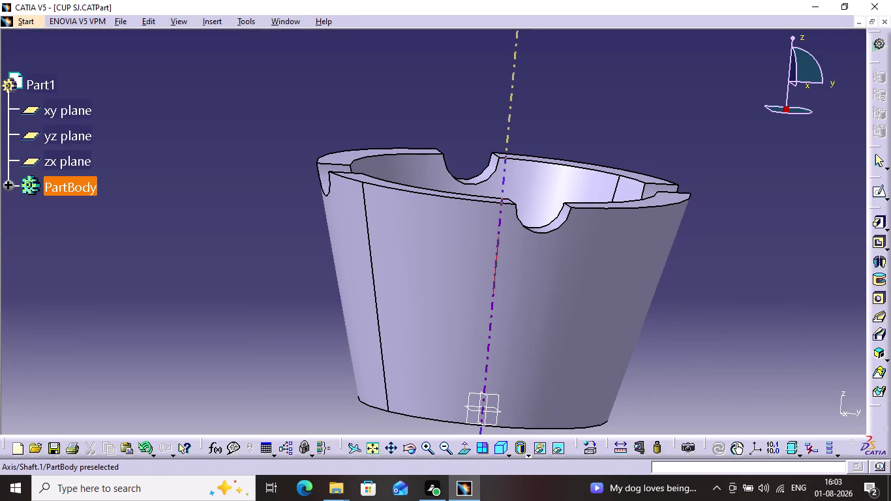
click(658, 195)
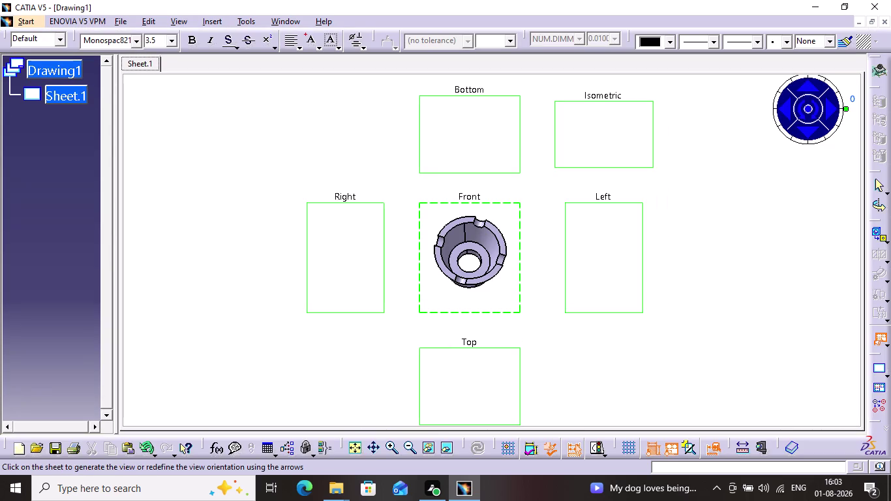
Place the six wizard views of the cup on the sheet and zoom out.
click(667, 258)
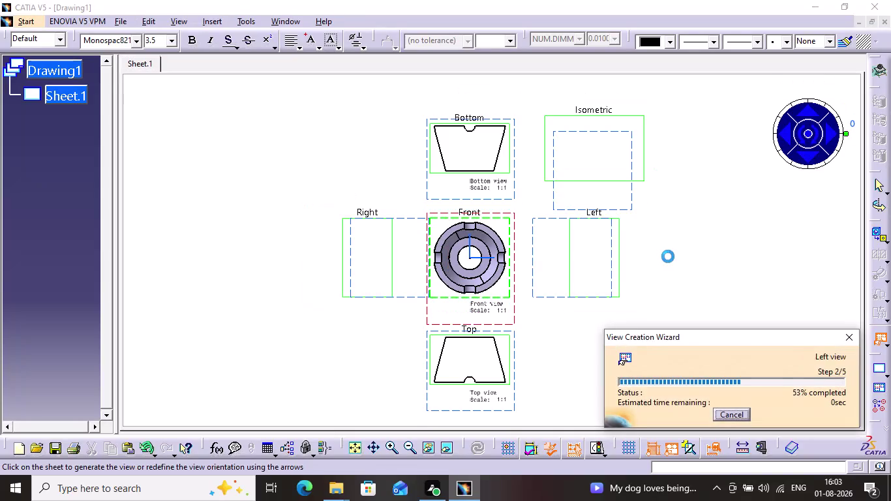
middle_drag(682, 269, 682, 265)
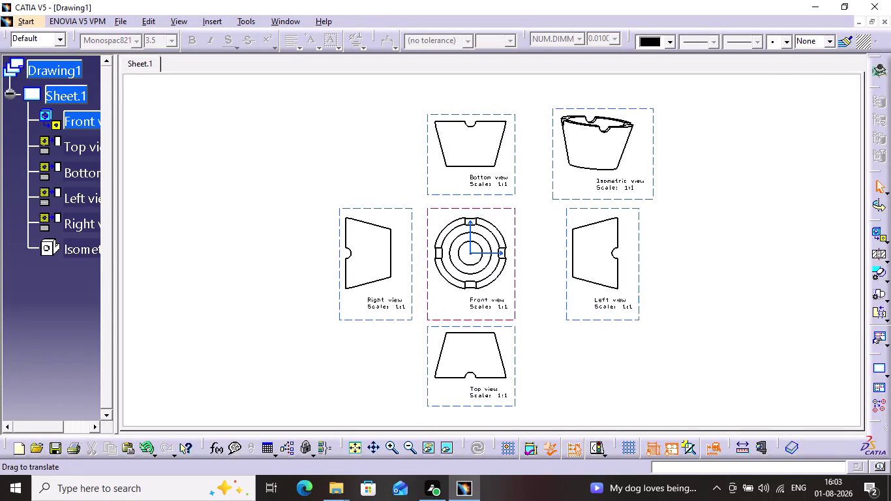
middle_drag(682, 265, 671, 228)
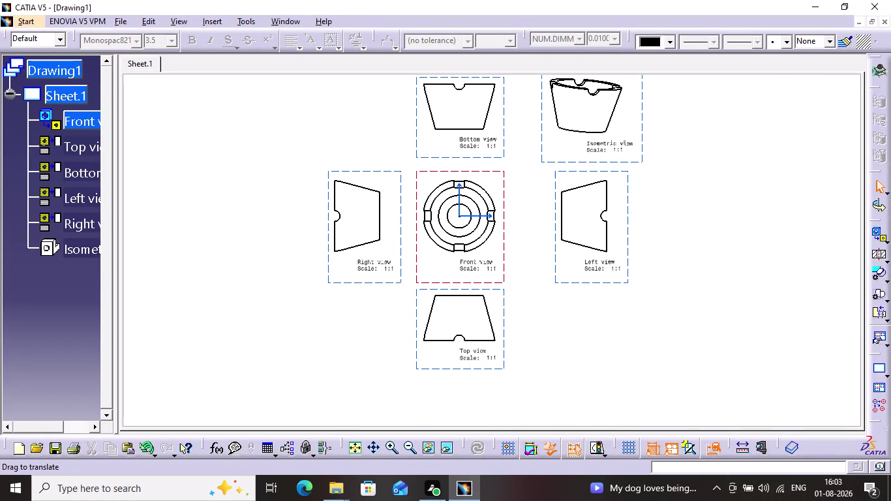
click(361, 450)
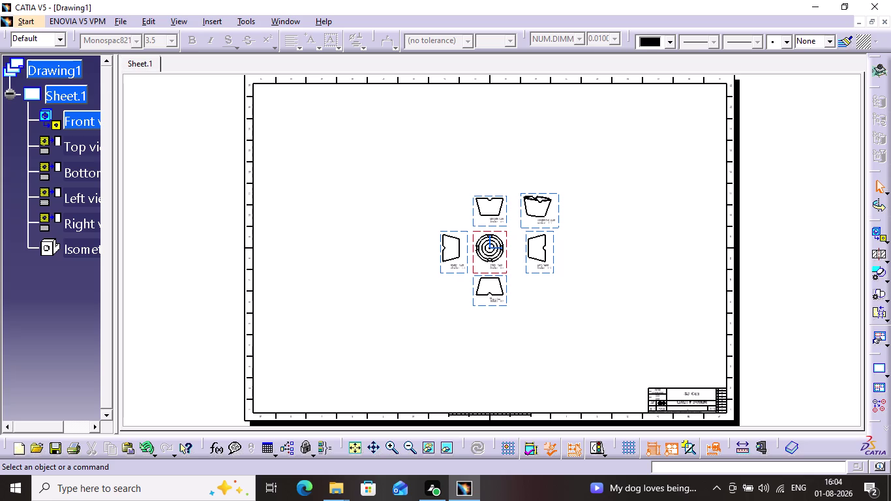
Zoom in and rearrange the Isometric, Bottom and Left views on the sheet.
click(390, 442)
click(390, 443)
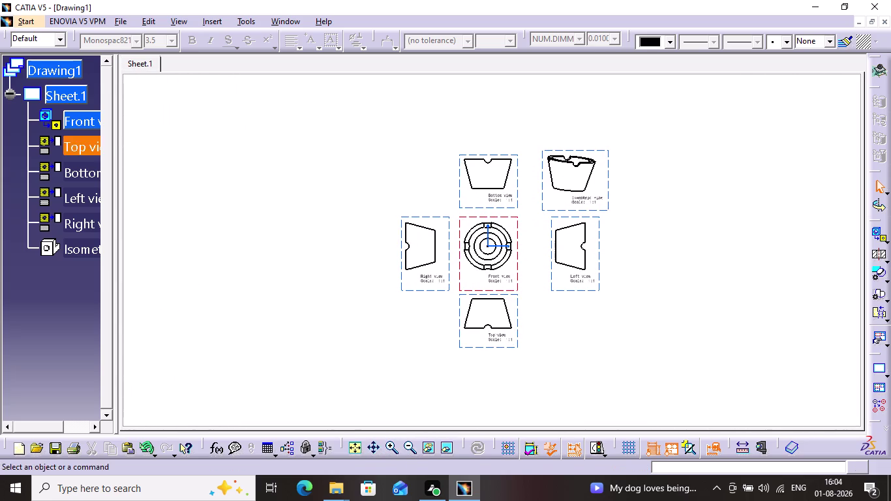
drag(608, 164, 708, 123)
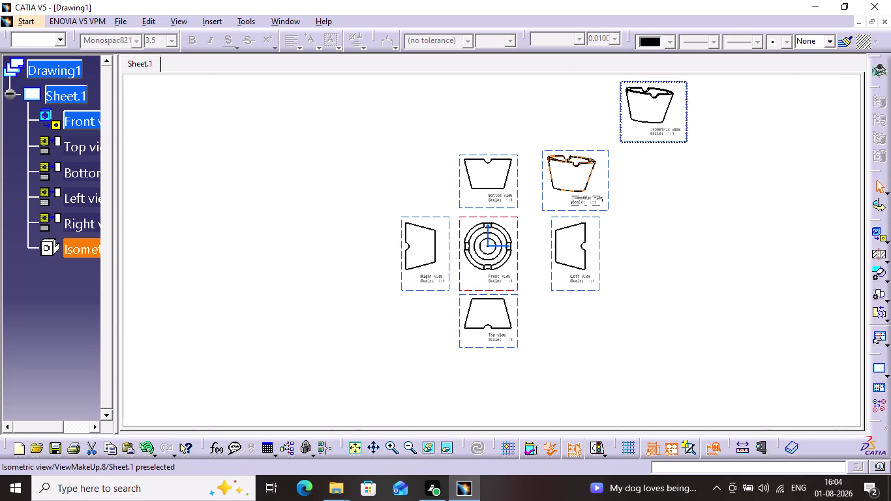
drag(709, 123, 753, 183)
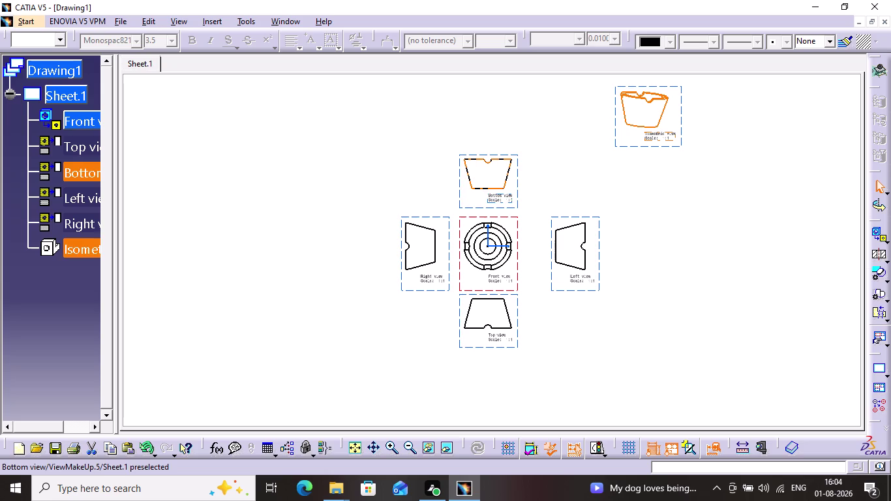
drag(518, 192, 510, 126)
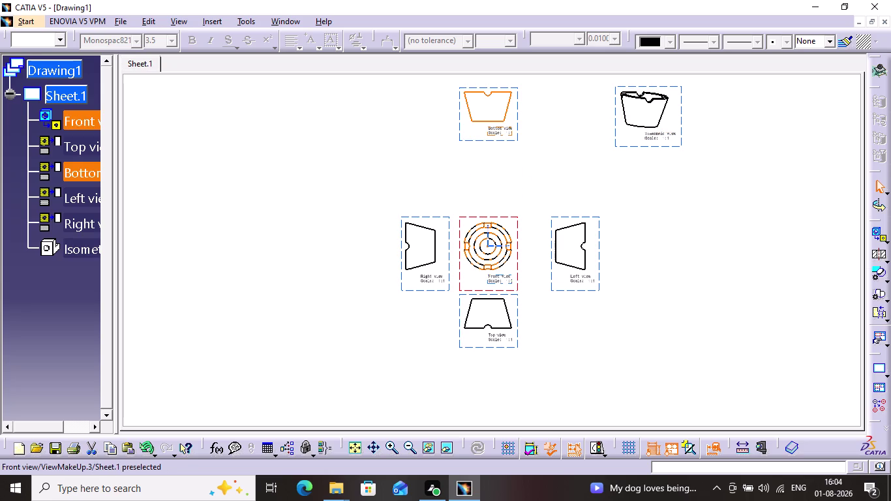
drag(566, 218, 627, 207)
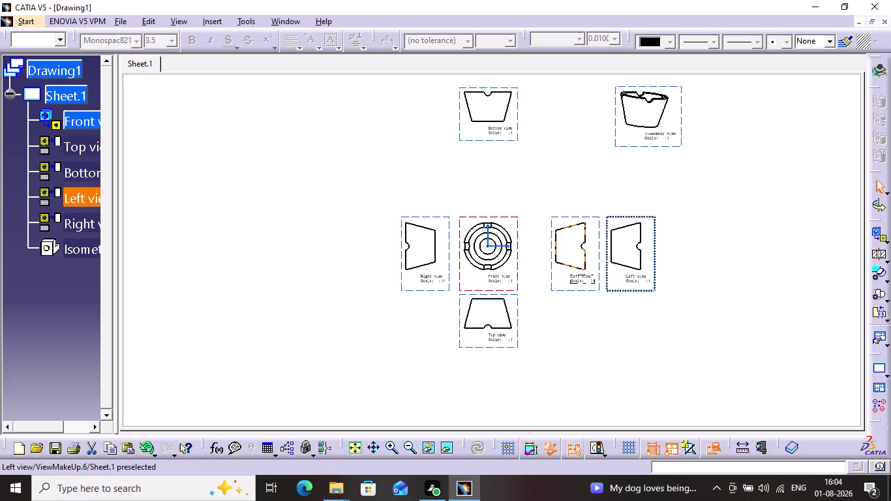
drag(627, 206, 628, 205)
drag(433, 214, 310, 178)
drag(430, 217, 305, 180)
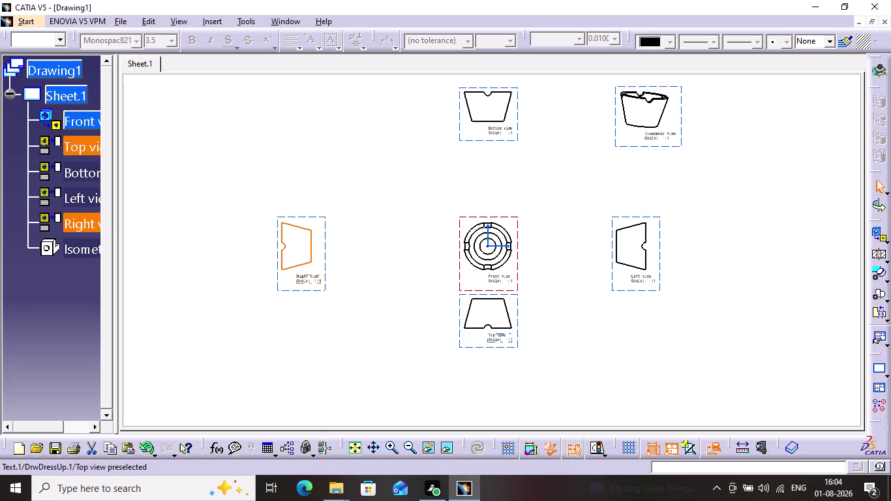
Drag the Top view lower until it sits well below the Front view.
drag(508, 344, 512, 381)
drag(502, 338, 507, 347)
drag(515, 386, 517, 385)
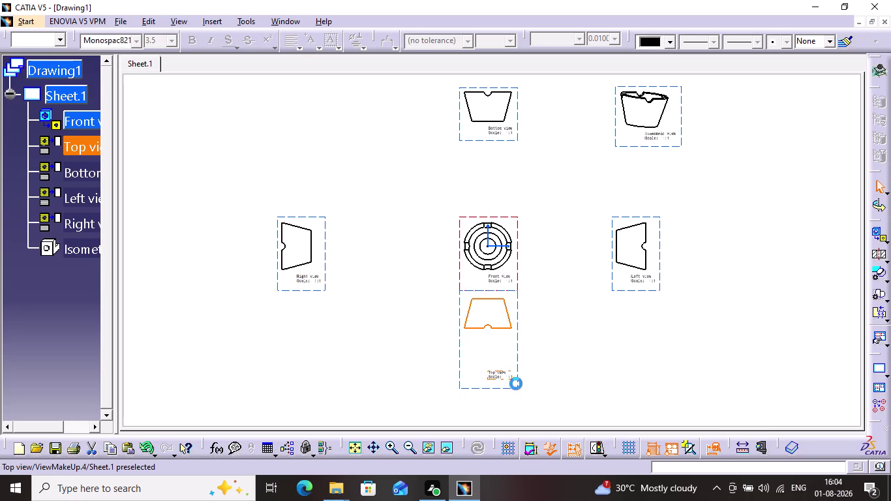
drag(516, 385, 524, 415)
drag(487, 417, 491, 397)
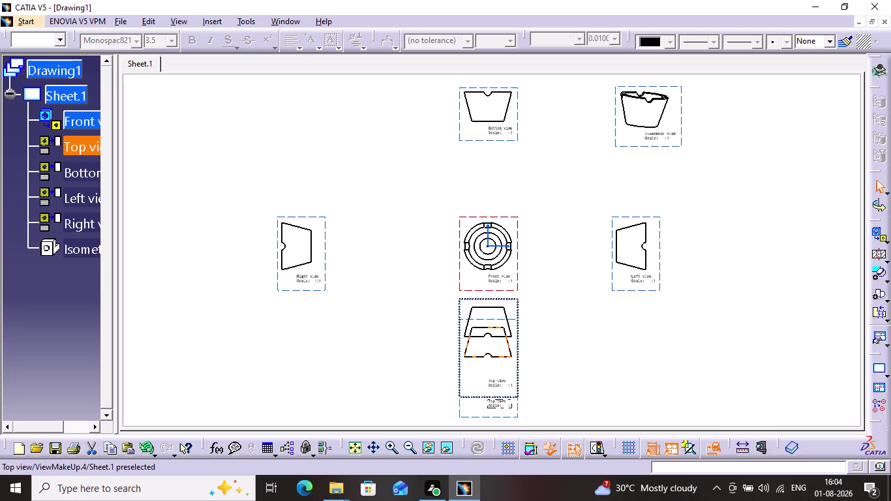
drag(491, 397, 495, 409)
click(568, 356)
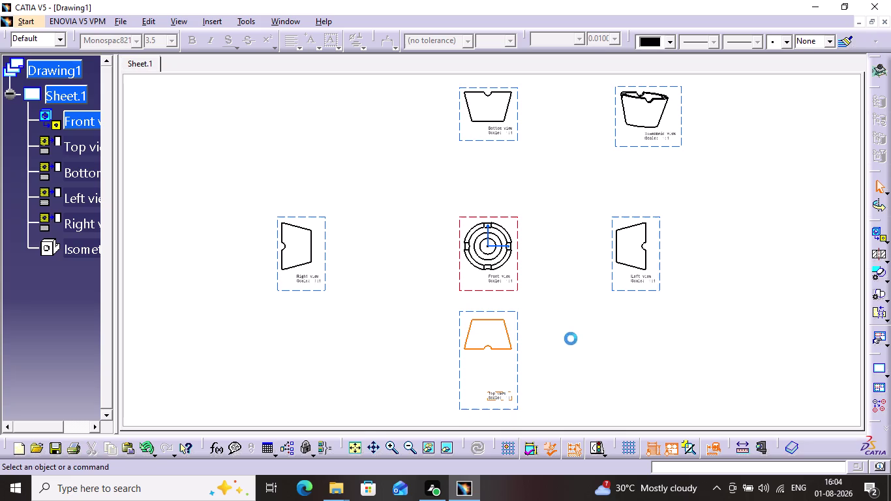
Zoom in and pan to centre the Front and Left views.
click(392, 438)
drag(392, 440, 388, 448)
triple_click(389, 448)
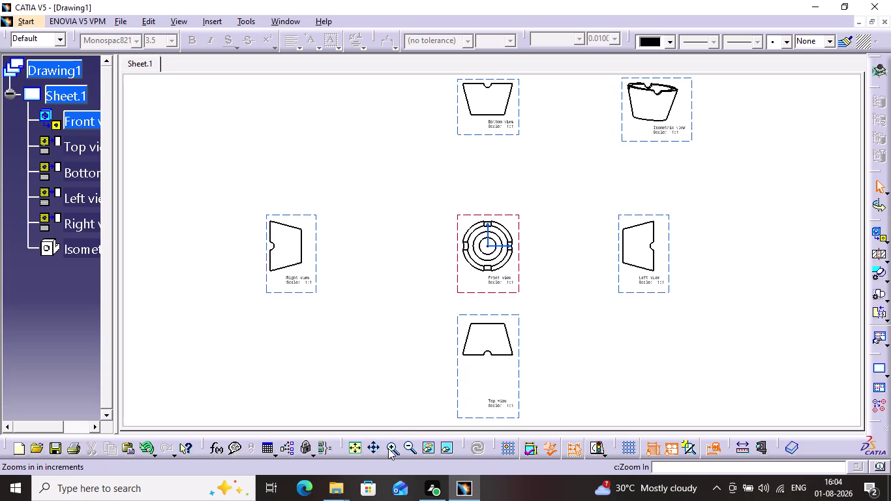
triple_click(388, 448)
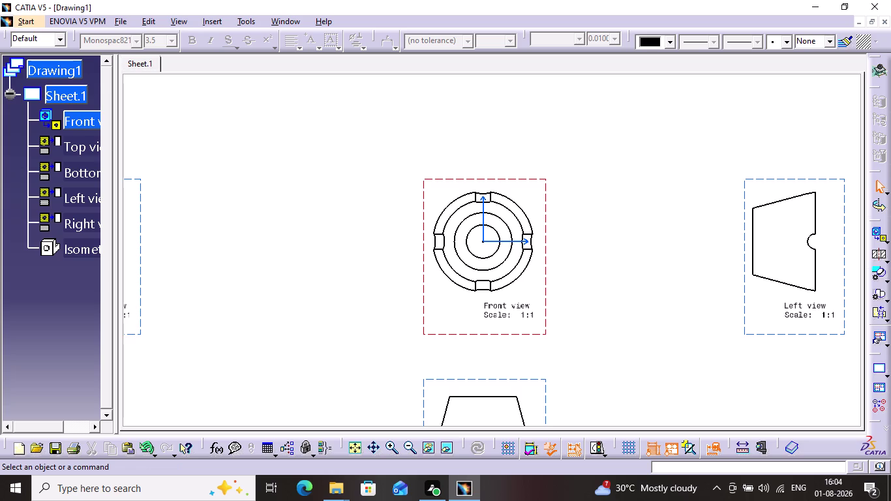
middle_drag(595, 210, 438, 162)
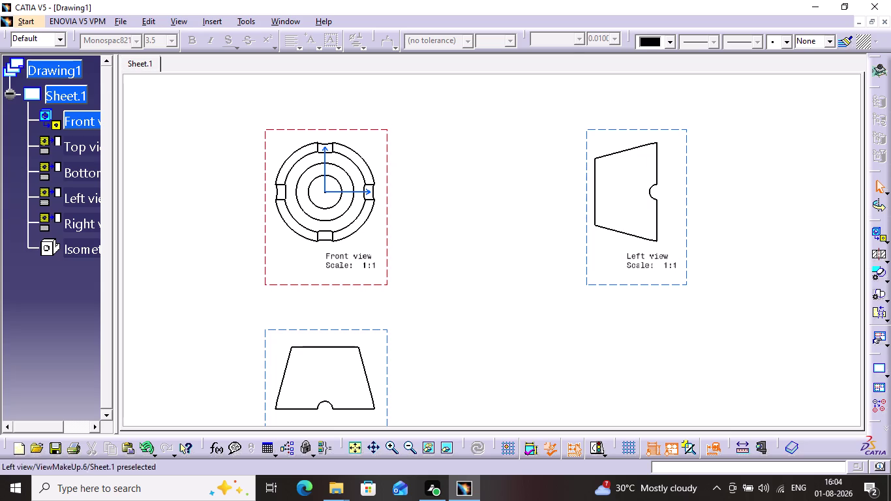
click(207, 20)
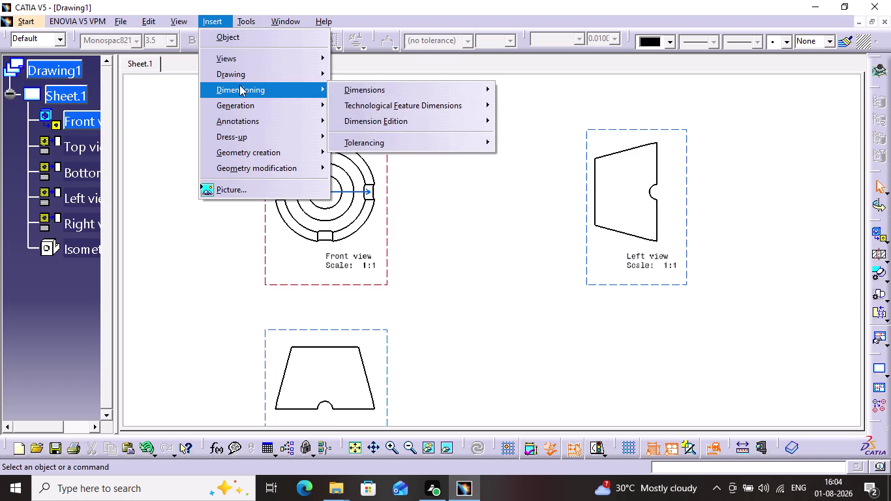
click(347, 89)
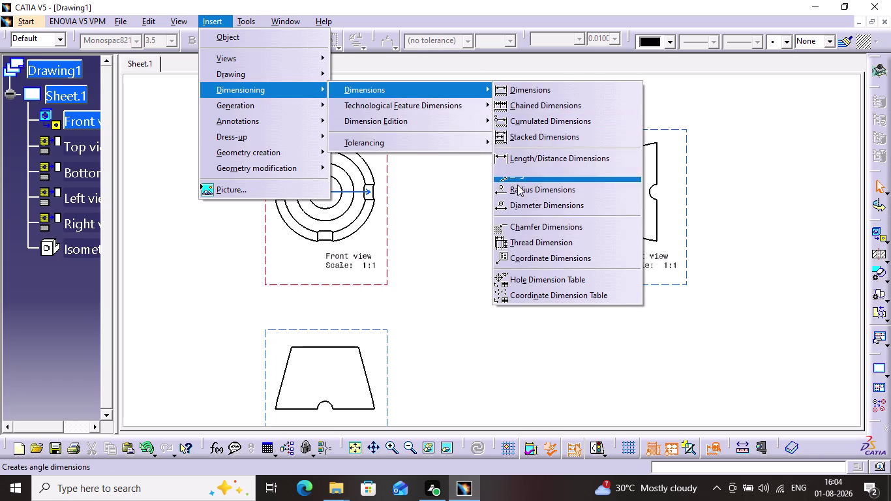
click(531, 91)
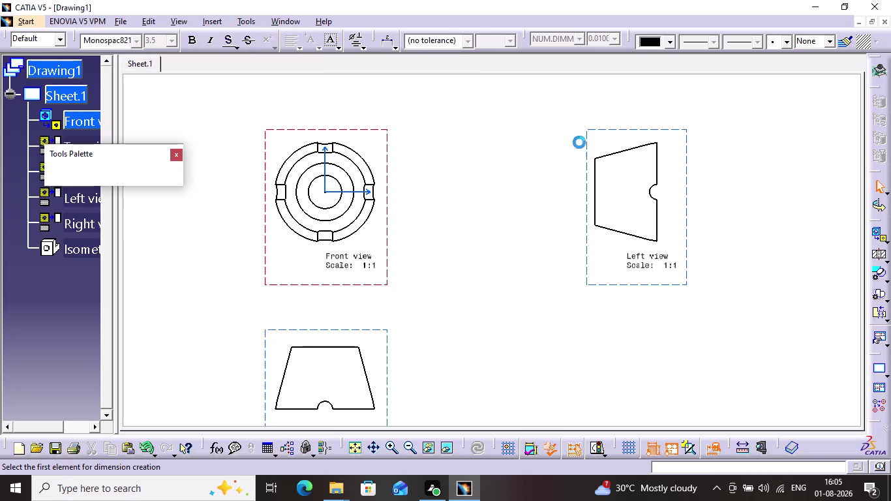
click(646, 144)
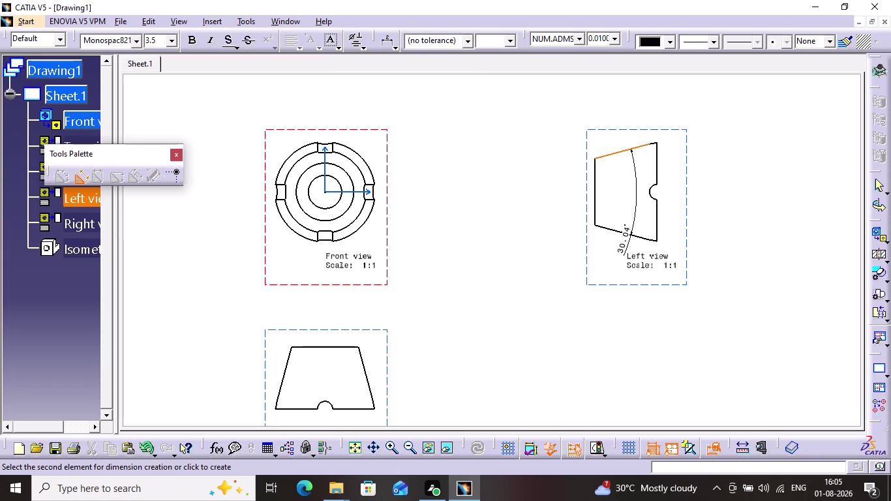
click(634, 236)
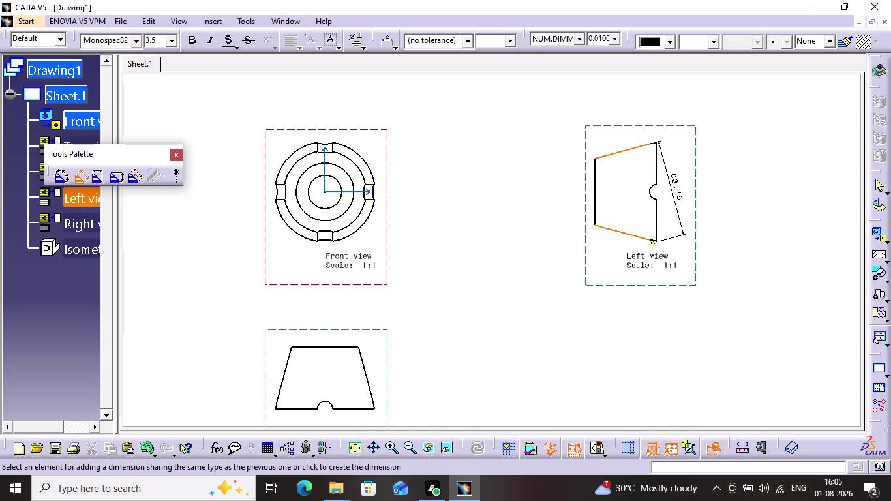
right_click(666, 180)
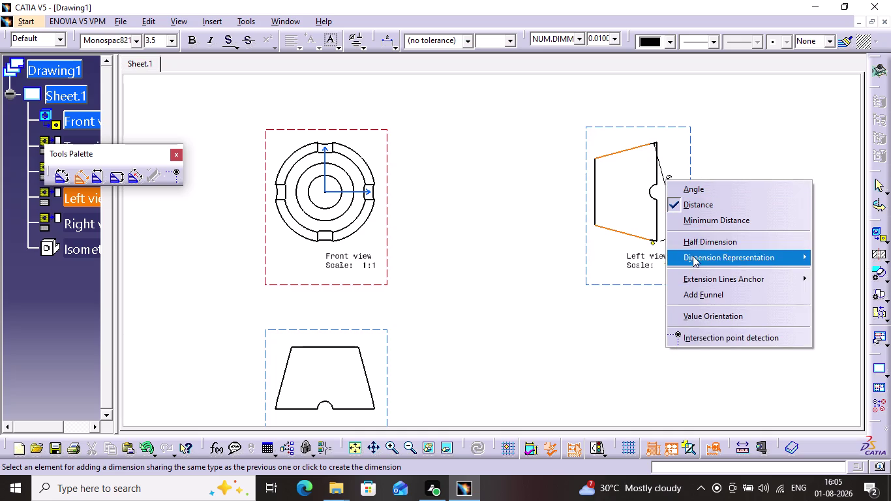
click(586, 316)
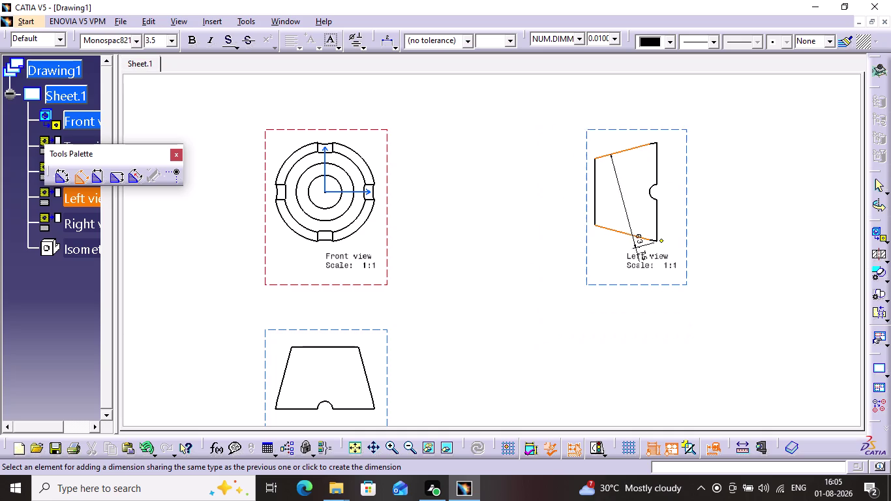
key(Escape)
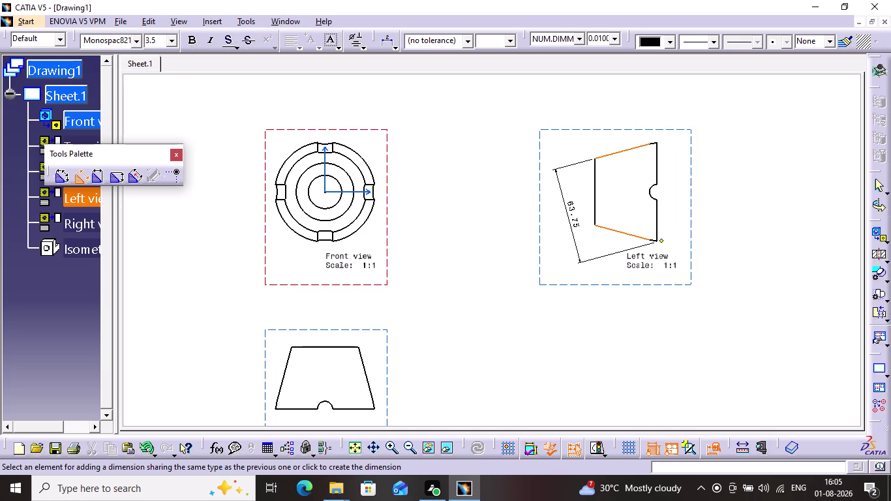
key(ctrl+z)
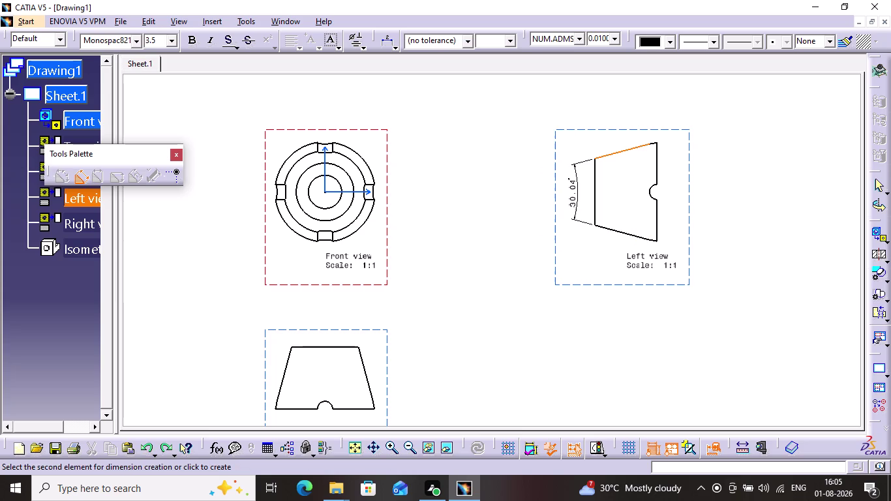
key(z)
click(554, 183)
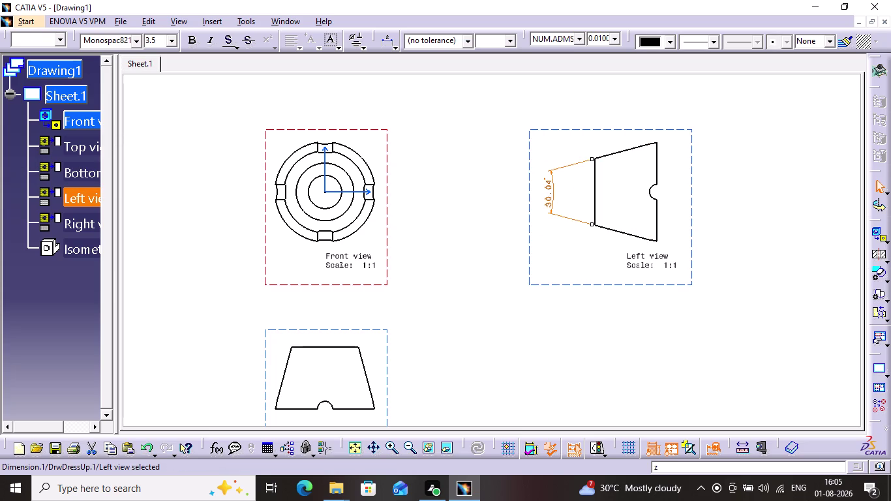
key(ctrl+z)
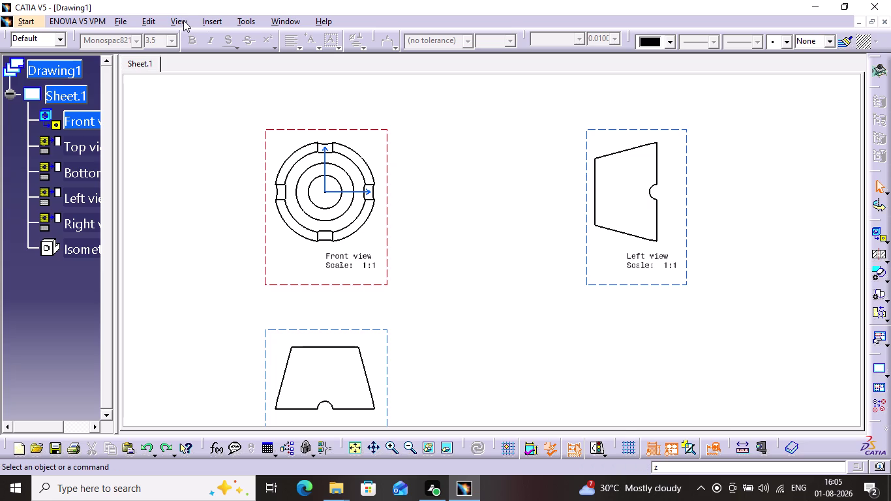
Add a Φ22 diameter dimension to the innermost circle of the Front view.
click(219, 21)
click(252, 85)
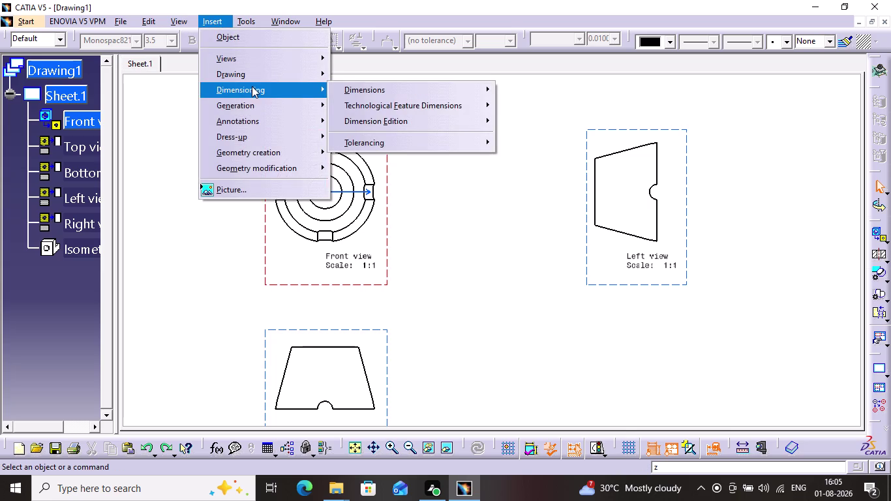
click(352, 92)
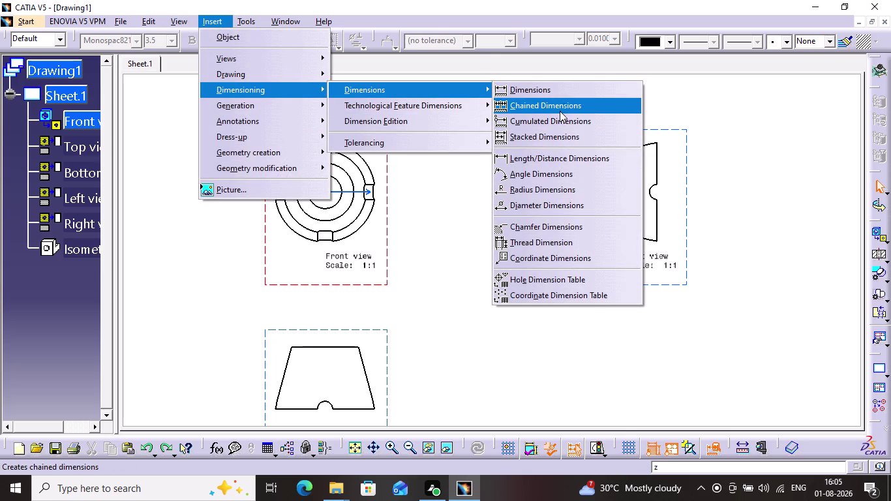
click(524, 208)
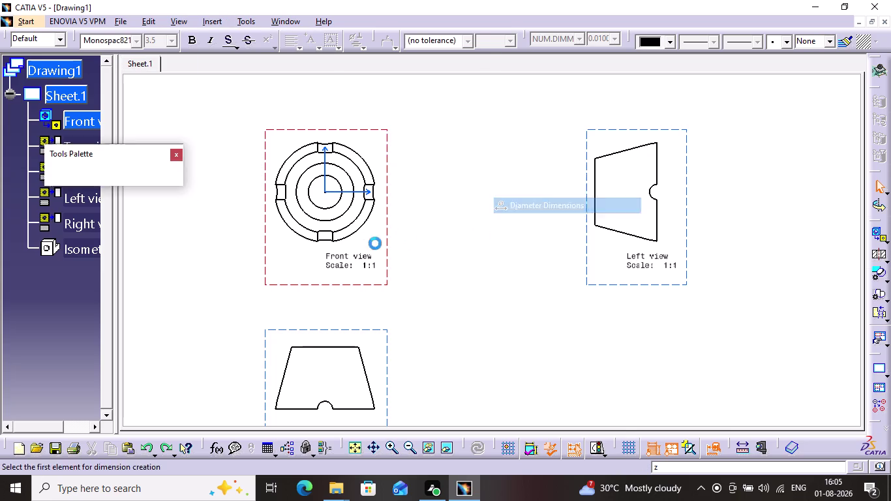
click(333, 204)
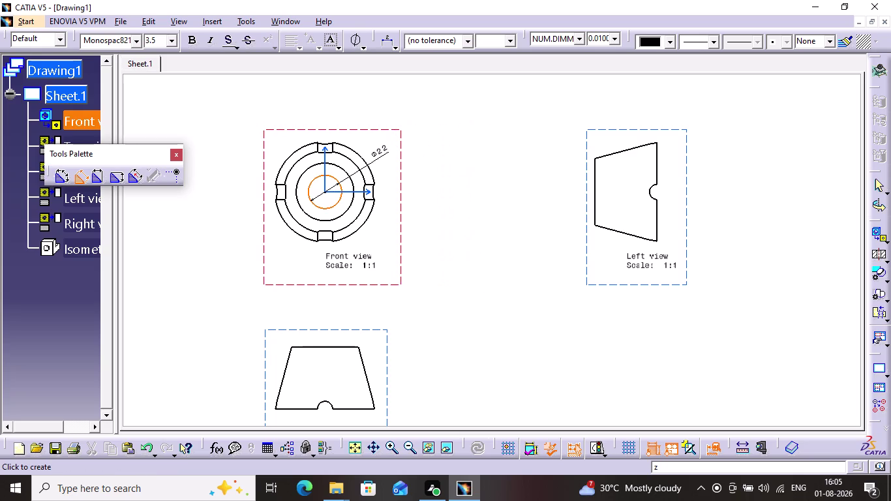
click(383, 154)
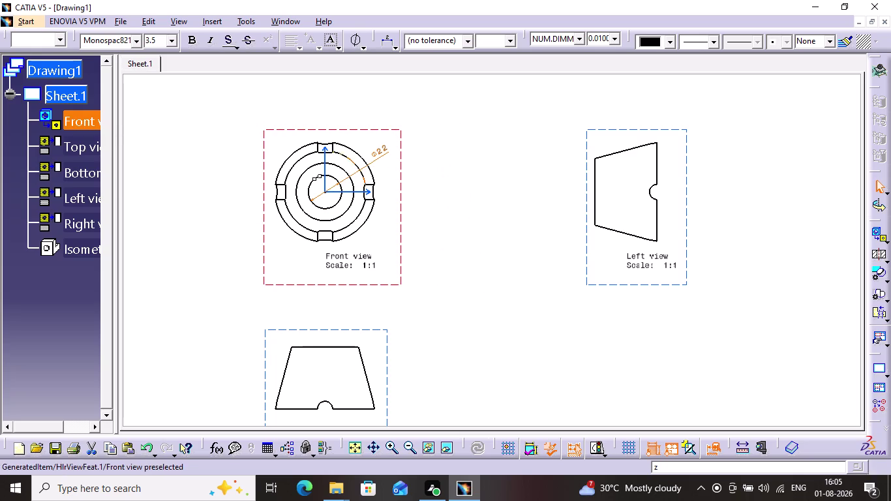
click(300, 85)
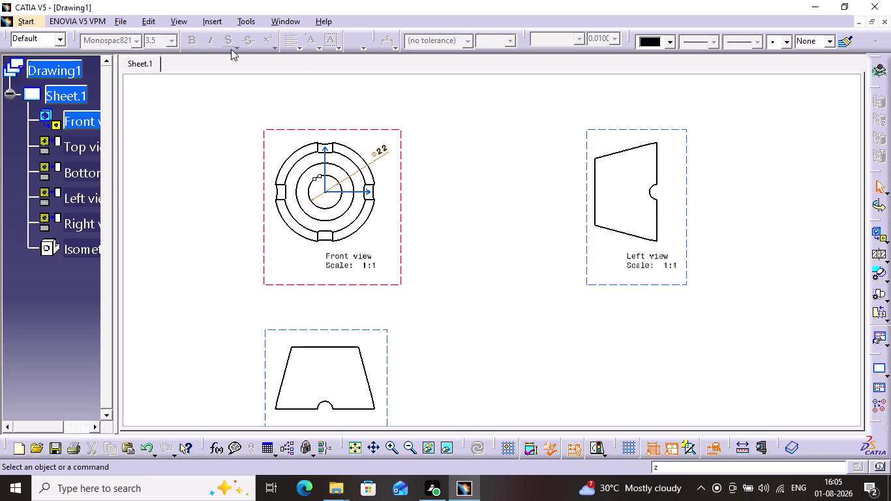
Add a Φ38 diameter dimension to the middle circle of the Front view.
click(209, 21)
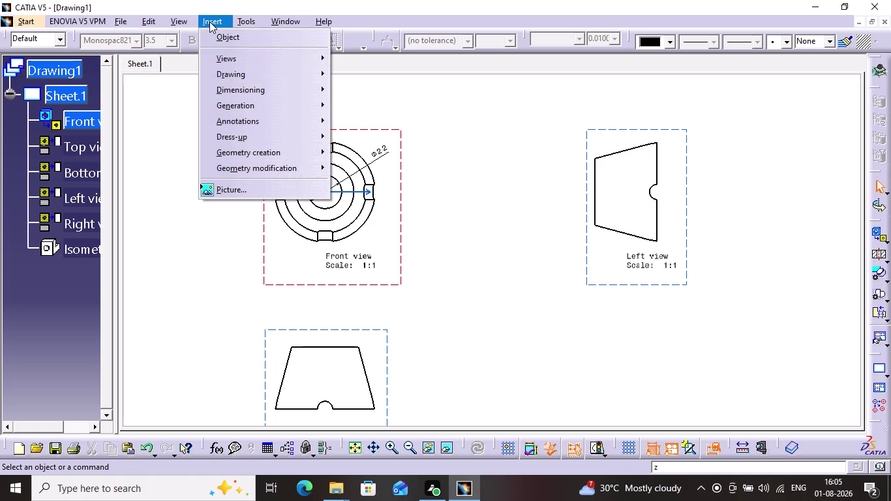
click(265, 94)
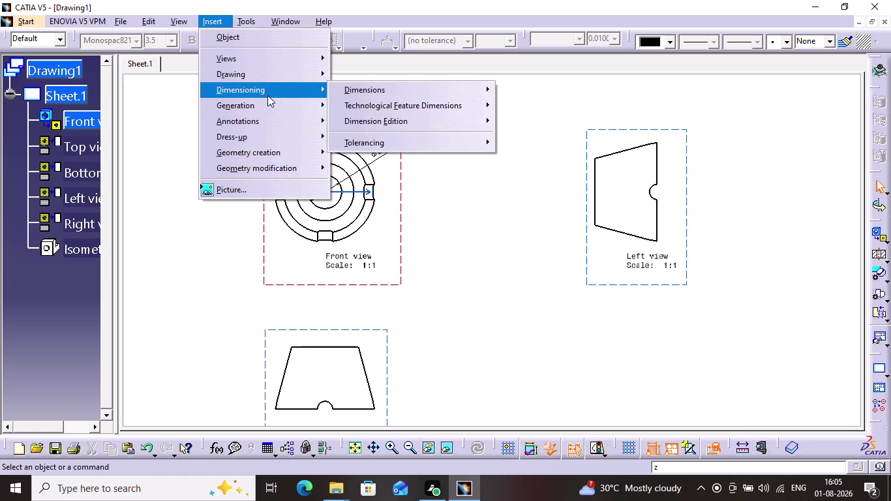
click(408, 96)
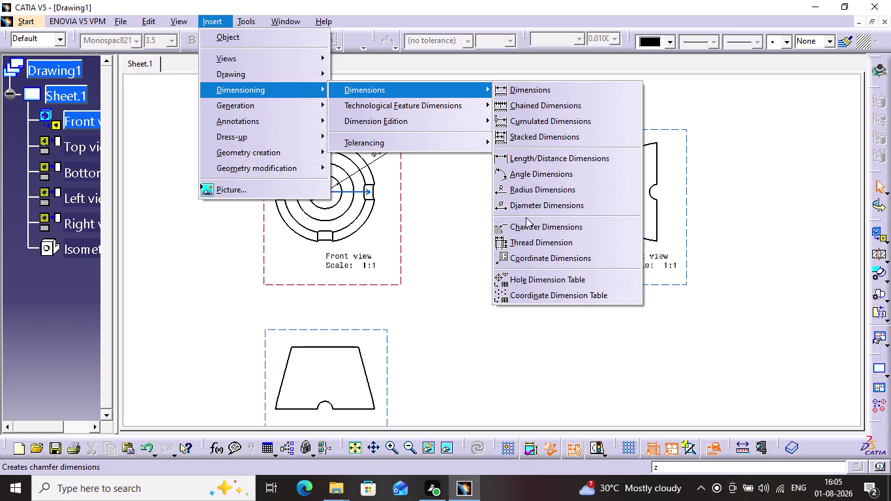
click(522, 88)
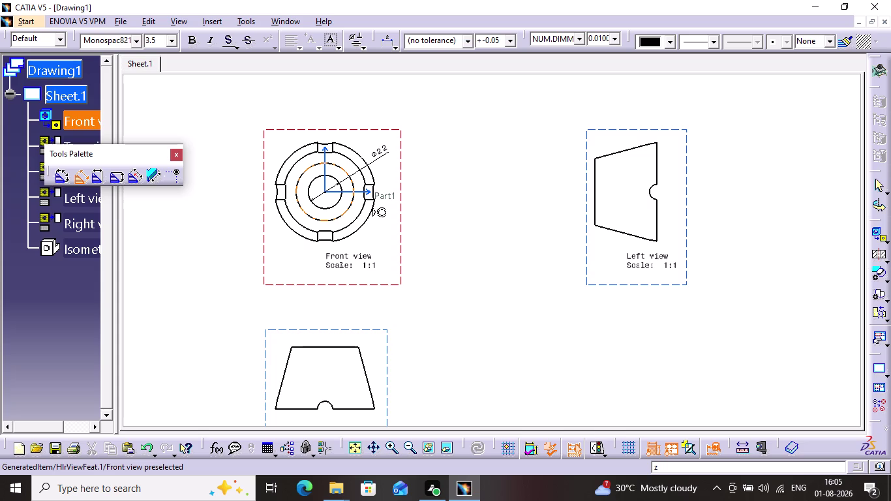
click(348, 211)
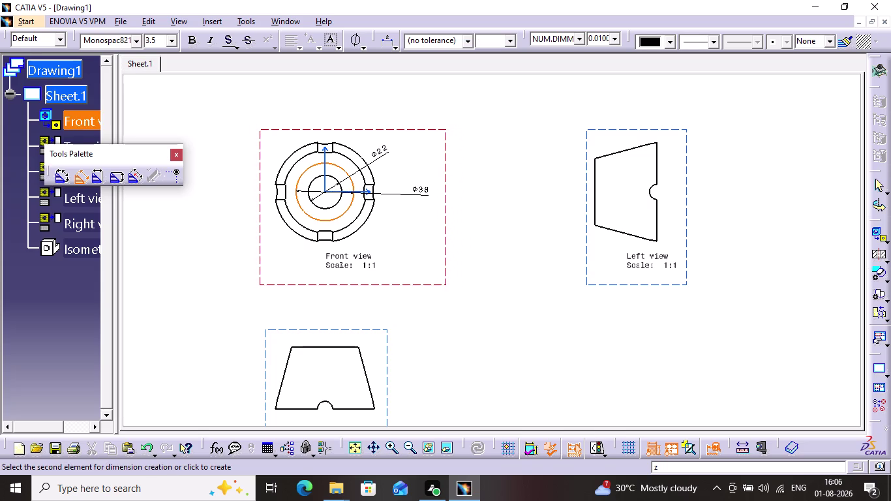
click(410, 189)
click(430, 216)
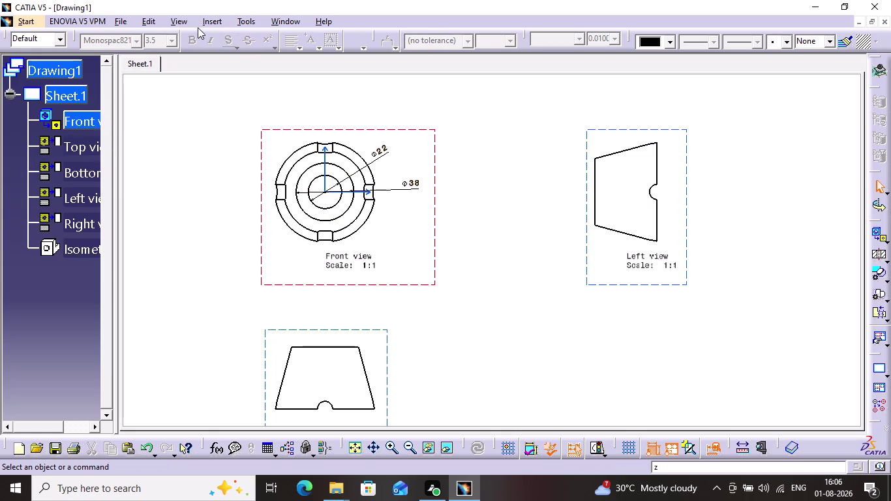
Pan to the Top view and move it off Sheet.1 from its context menu.
middle_drag(382, 222, 605, 144)
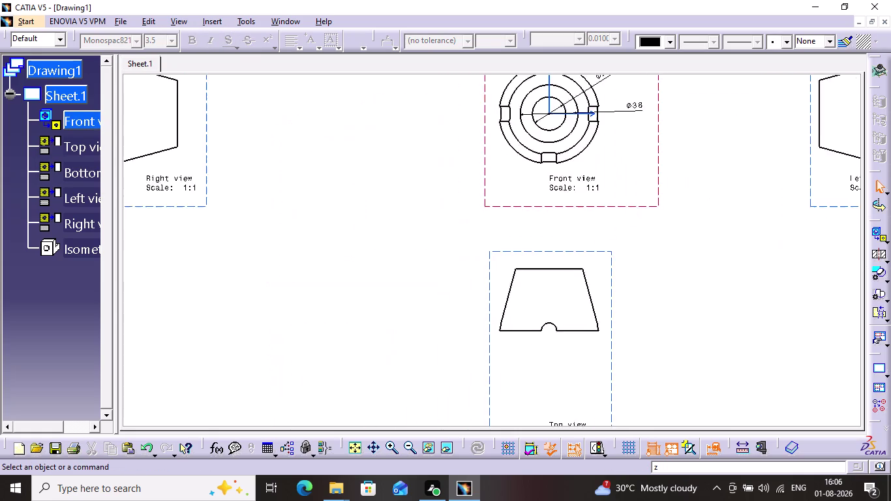
middle_drag(604, 144, 701, 202)
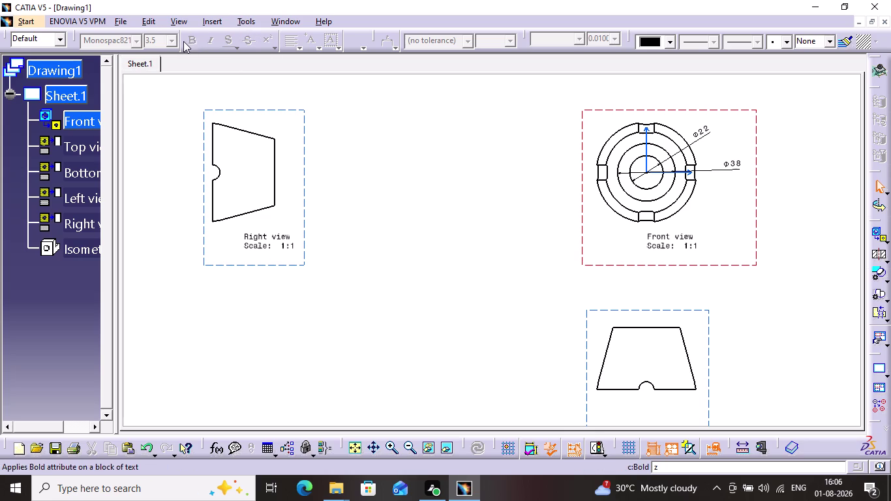
scroll(down, 3)
middle_drag(315, 144, 304, 183)
scroll(up, 3)
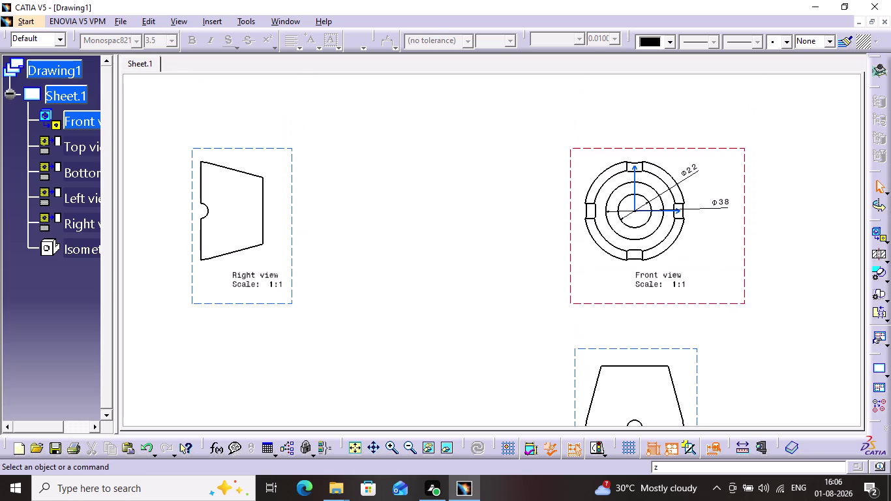
right_click(691, 355)
right_click(687, 346)
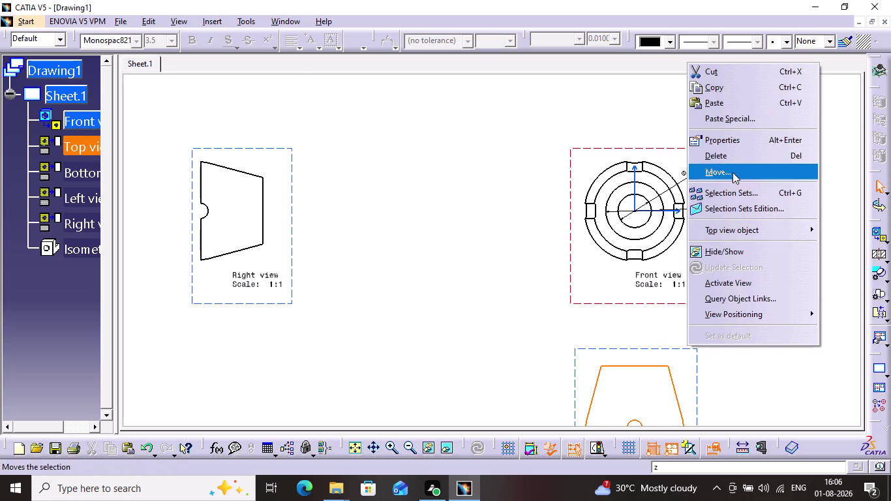
click(729, 155)
Pan across the sheet to centre the Front and Left views.
middle_drag(733, 225, 631, 203)
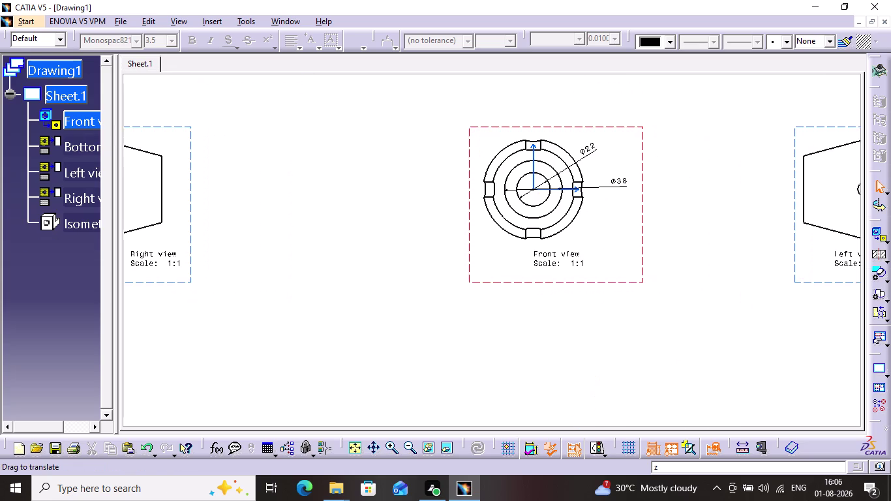
middle_drag(631, 203, 532, 413)
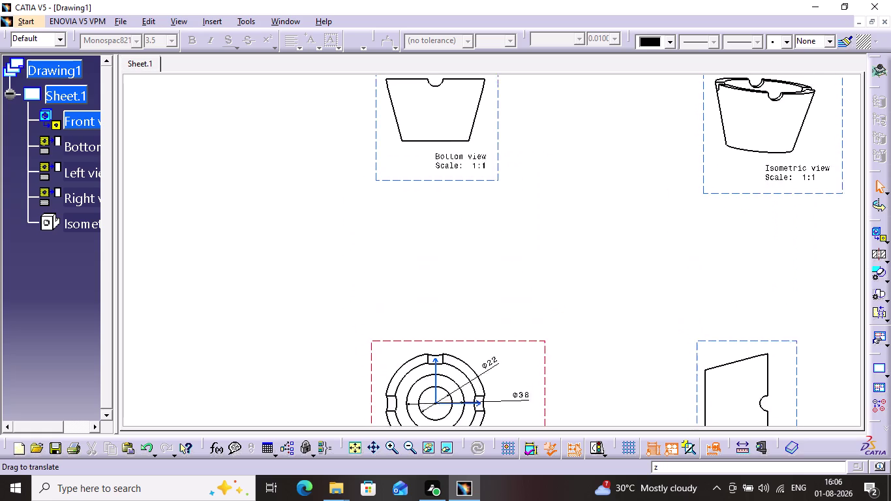
middle_drag(532, 412, 596, 414)
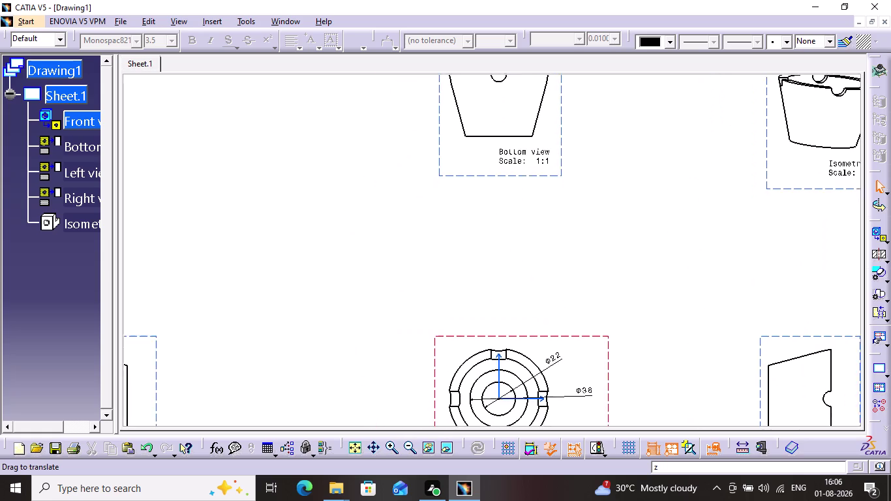
middle_drag(595, 414, 565, 362)
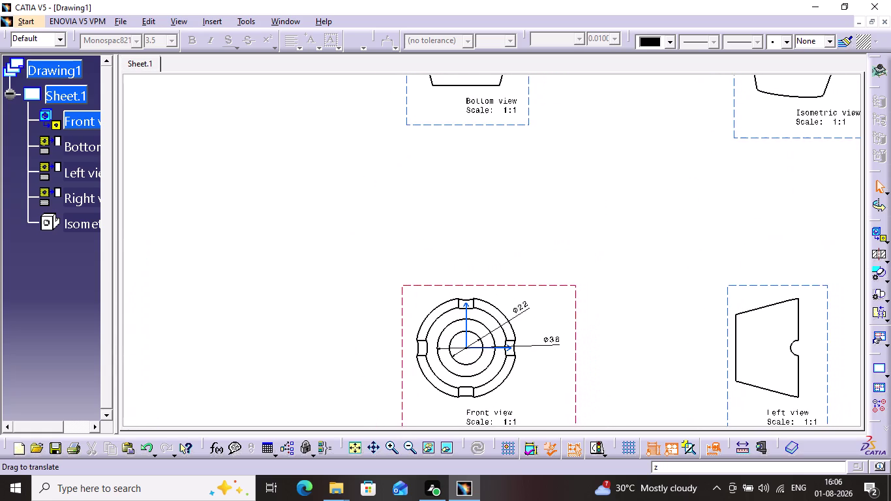
middle_drag(566, 362, 552, 336)
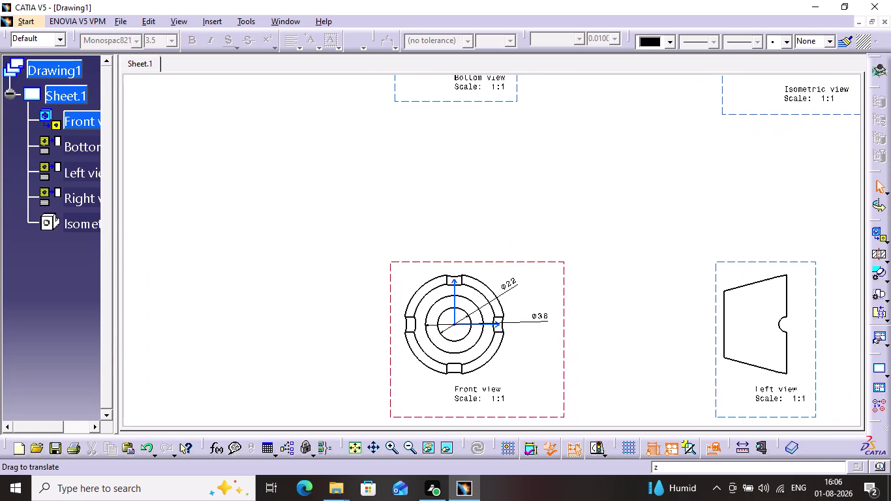
middle_drag(553, 336, 552, 334)
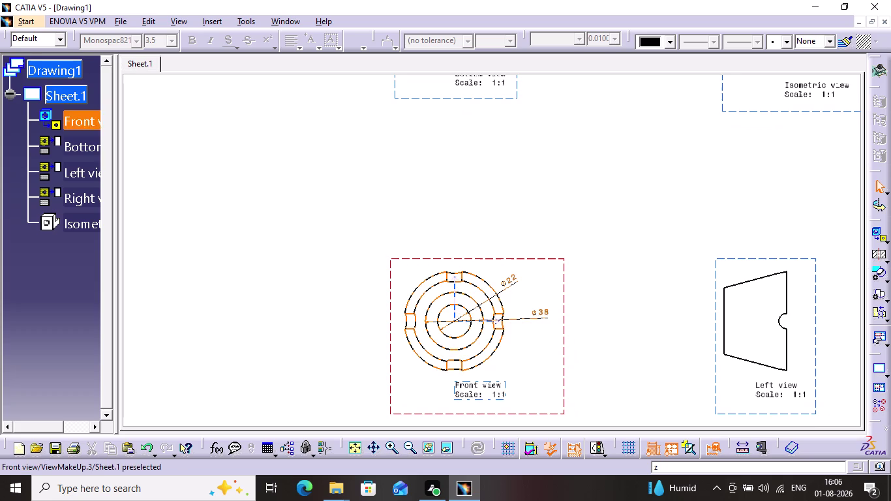
middle_drag(663, 287, 637, 263)
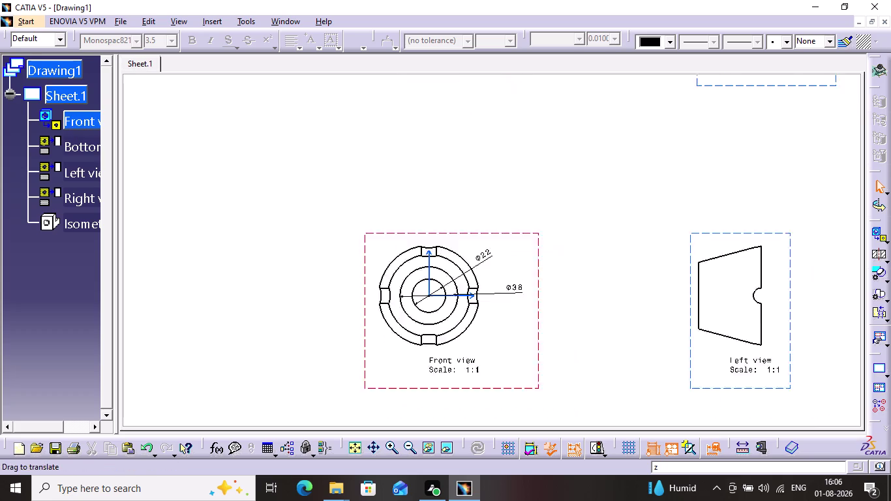
middle_drag(637, 263, 594, 245)
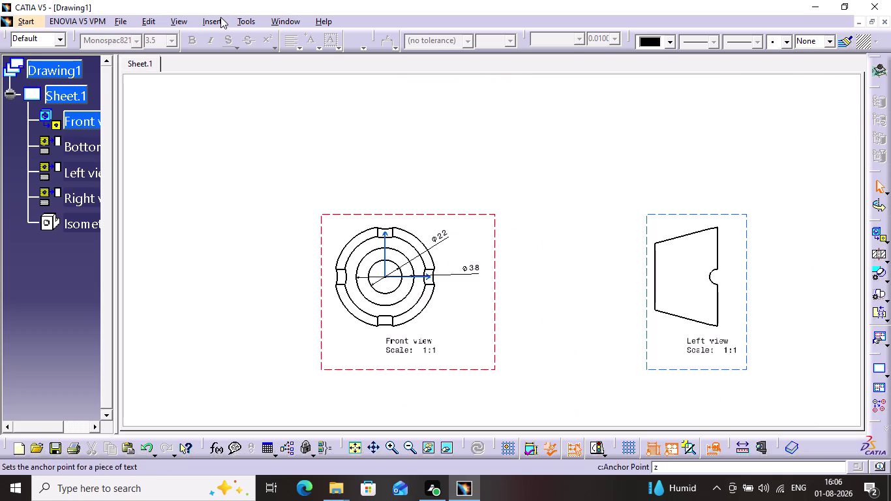
click(219, 23)
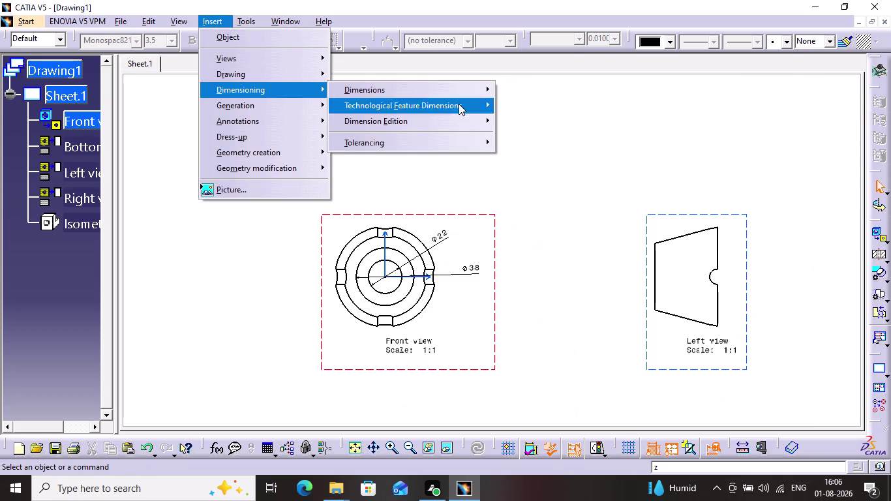
Place a 41 dimension between the Left view's top edges, above the view.
click(478, 85)
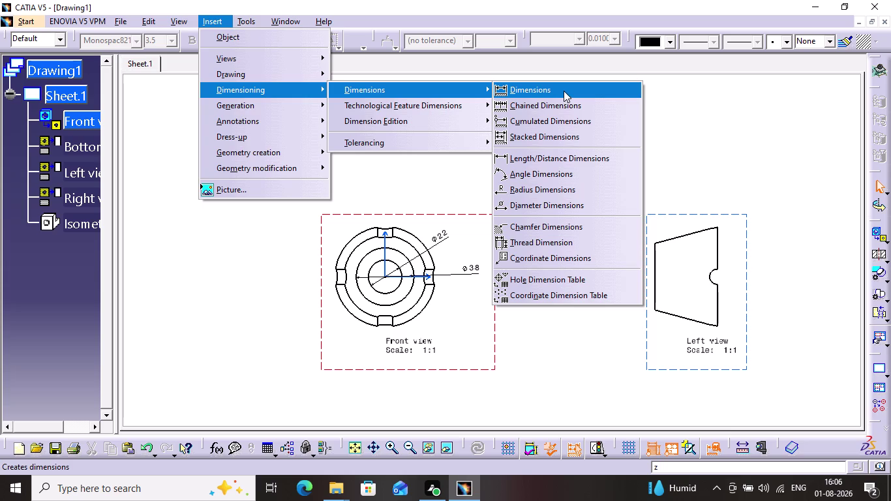
click(564, 91)
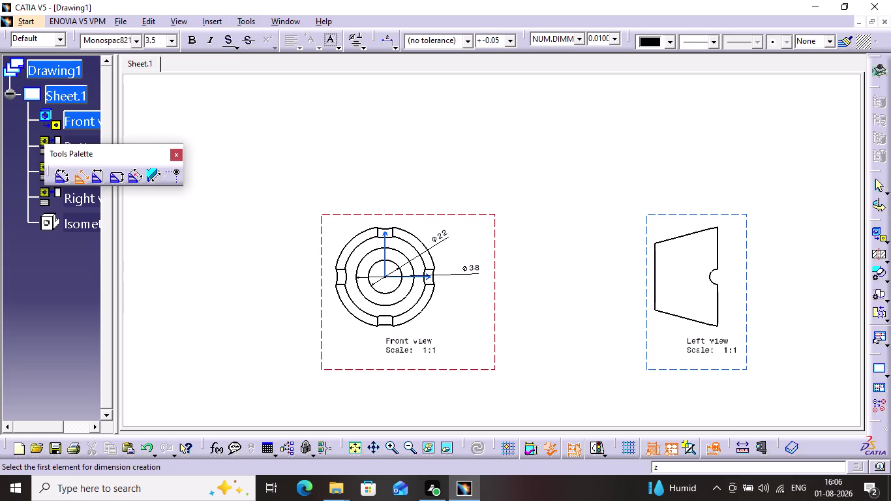
click(656, 252)
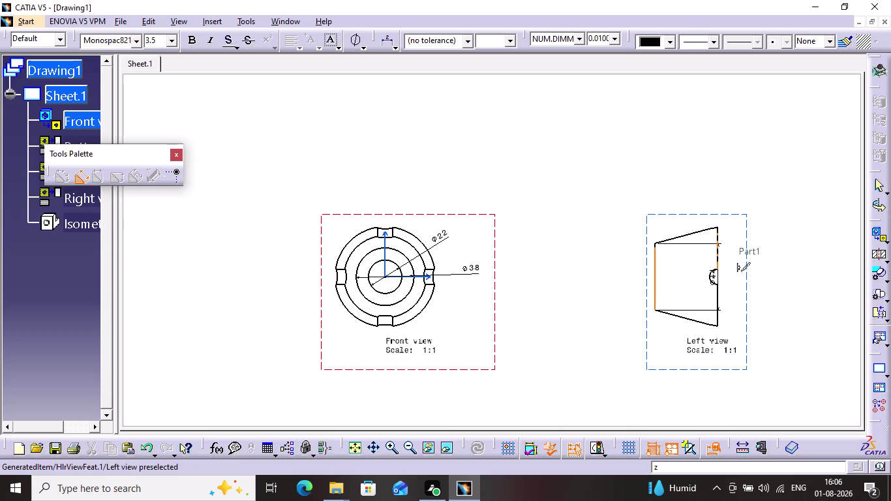
click(716, 256)
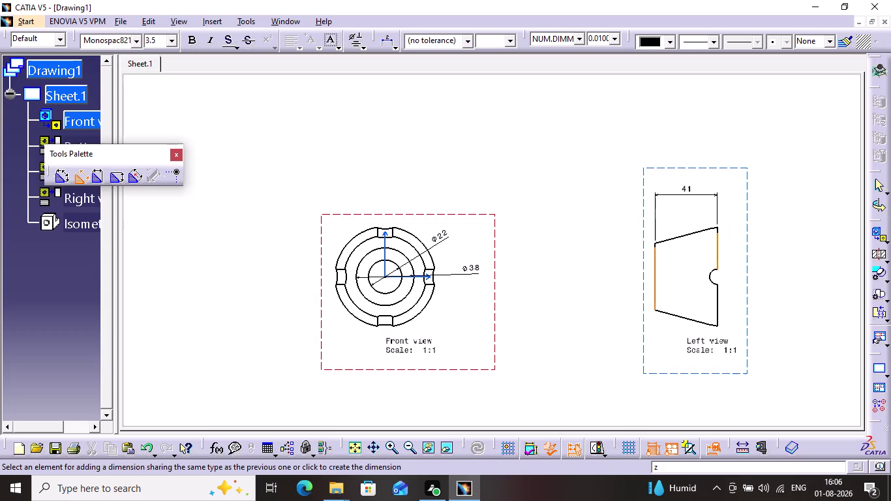
click(691, 193)
click(686, 216)
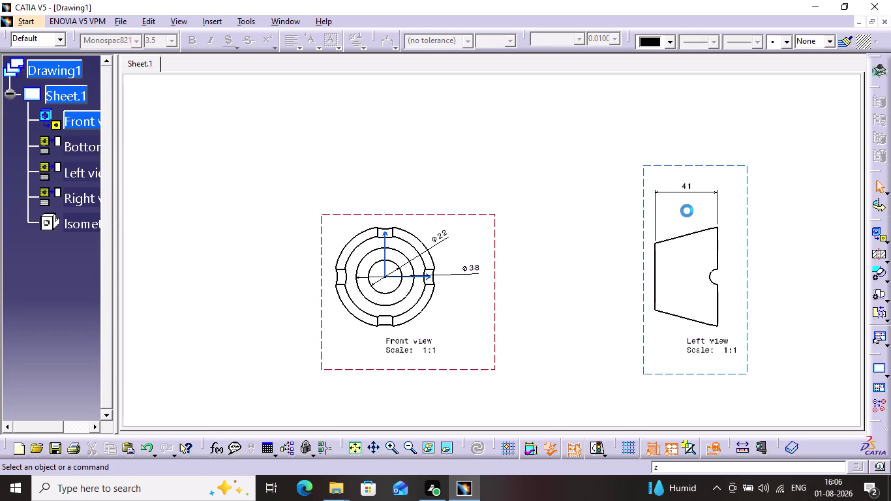
middle_drag(686, 211, 890, 130)
middle_drag(269, 143, 335, 187)
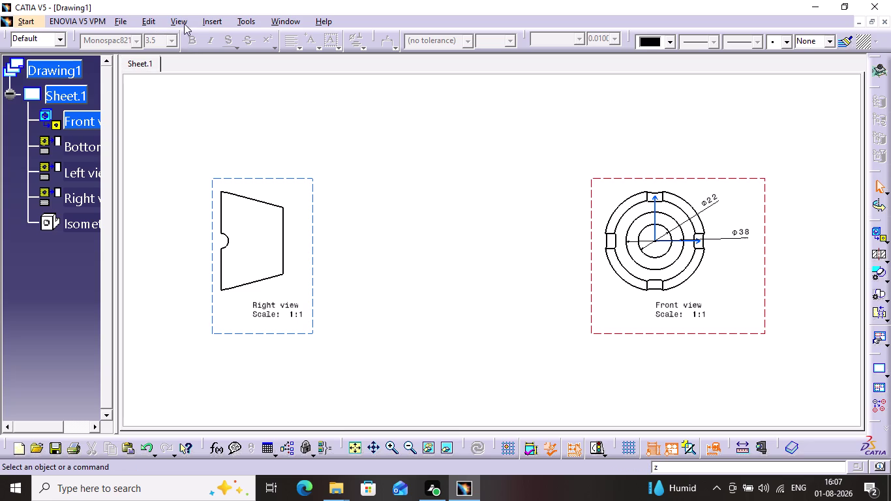
Place a Φ44 dimension on the wide end edge of the Right view.
click(206, 20)
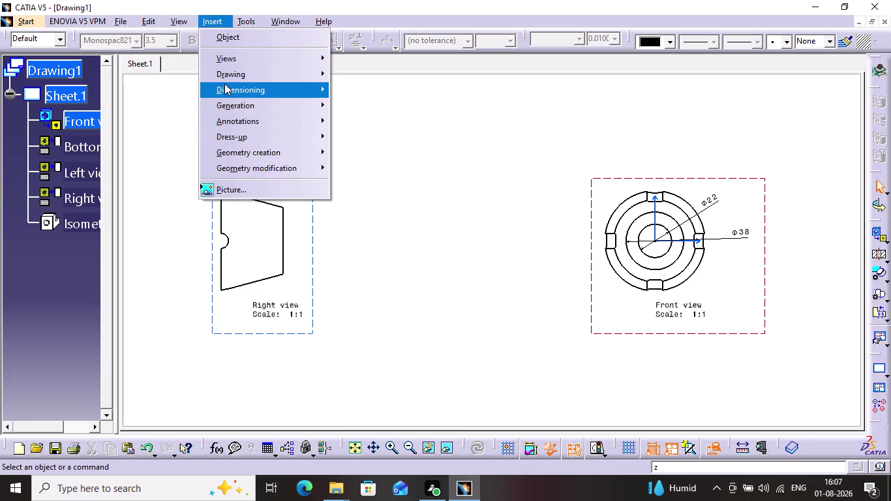
click(224, 83)
click(383, 94)
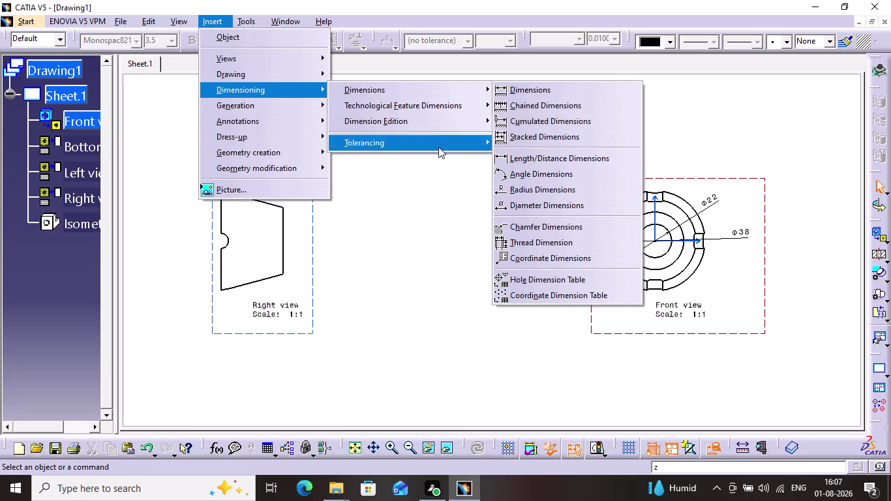
click(552, 96)
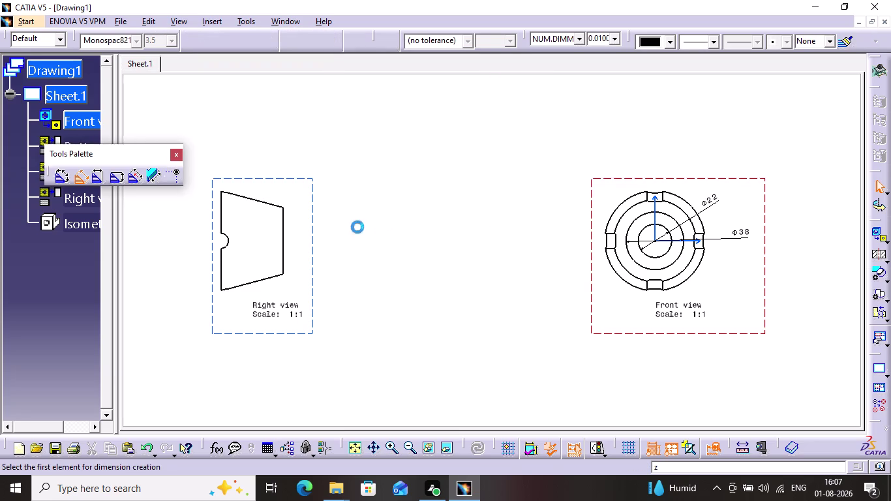
click(286, 235)
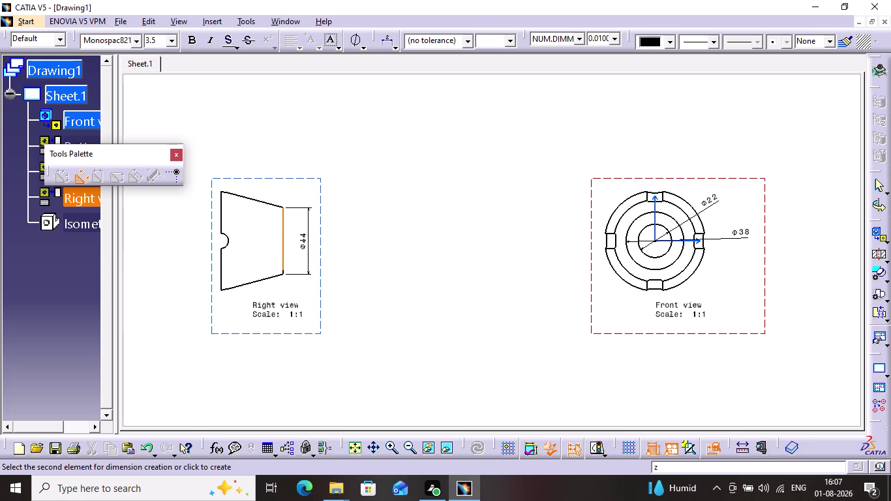
click(310, 241)
click(356, 232)
middle_drag(588, 113, 586, 116)
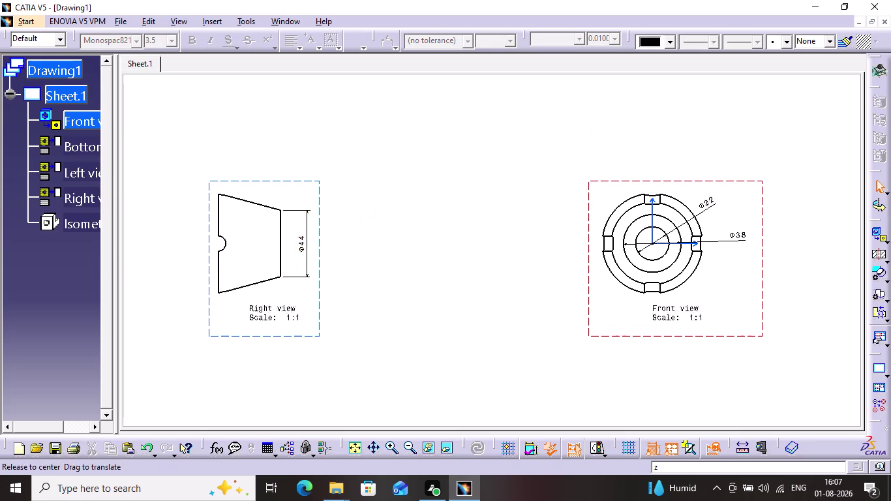
middle_drag(586, 116, 441, 343)
Add a Φ10 diameter dimension to the rim notch arc in the Bottom view.
scroll(up, 3)
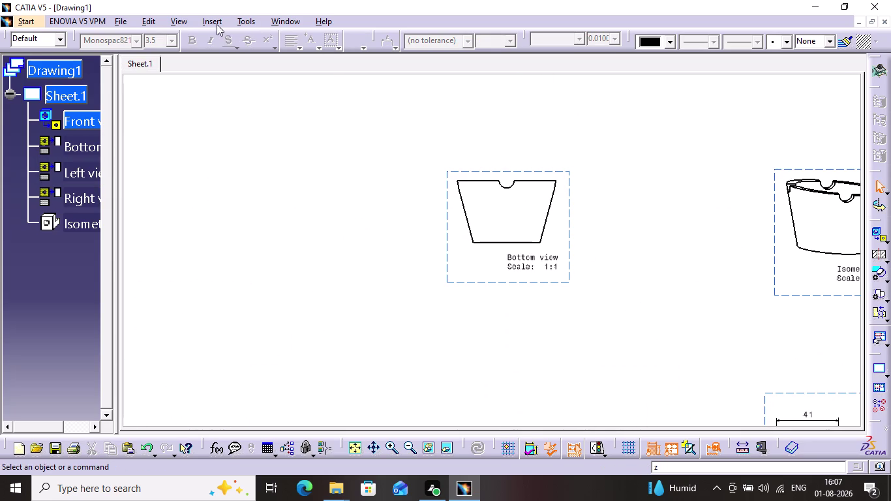
click(216, 24)
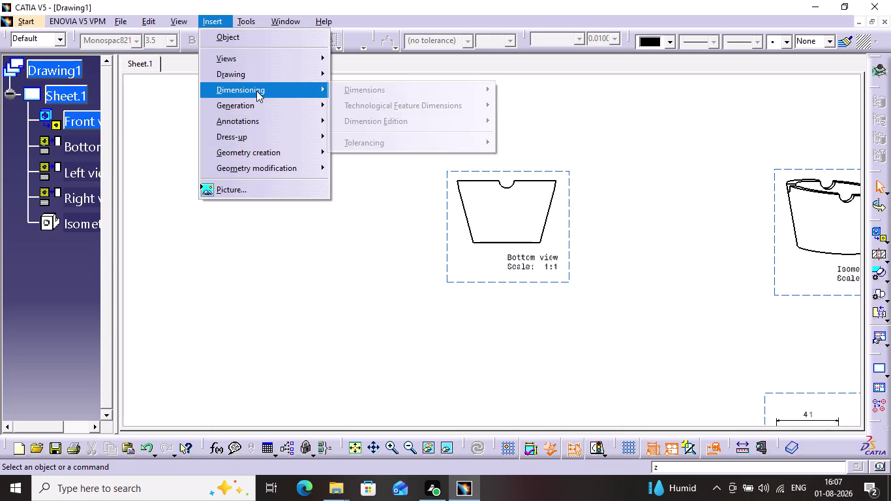
click(354, 91)
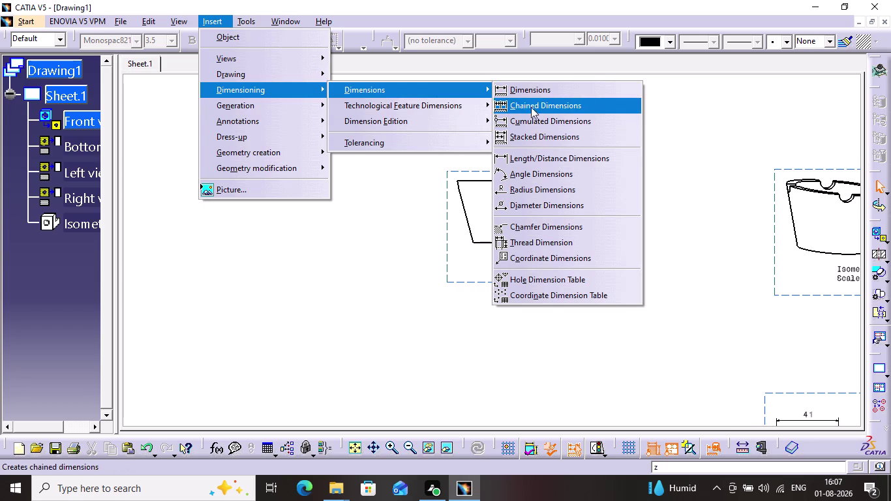
click(531, 96)
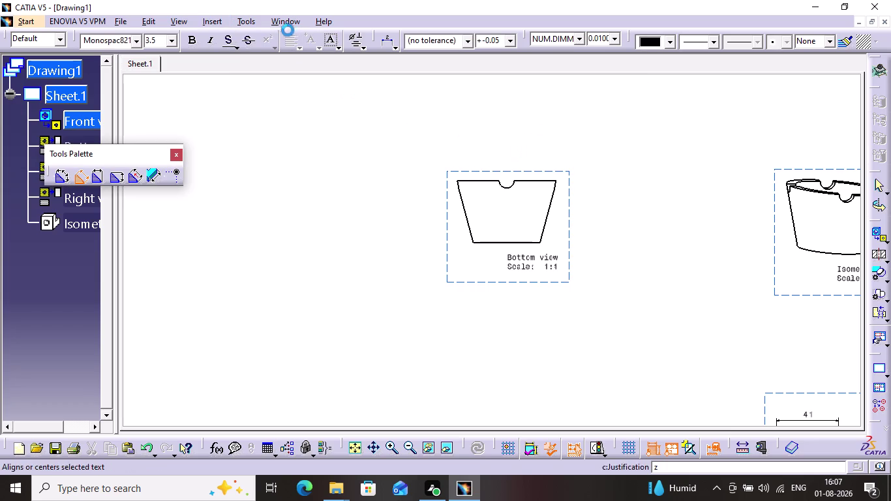
click(209, 20)
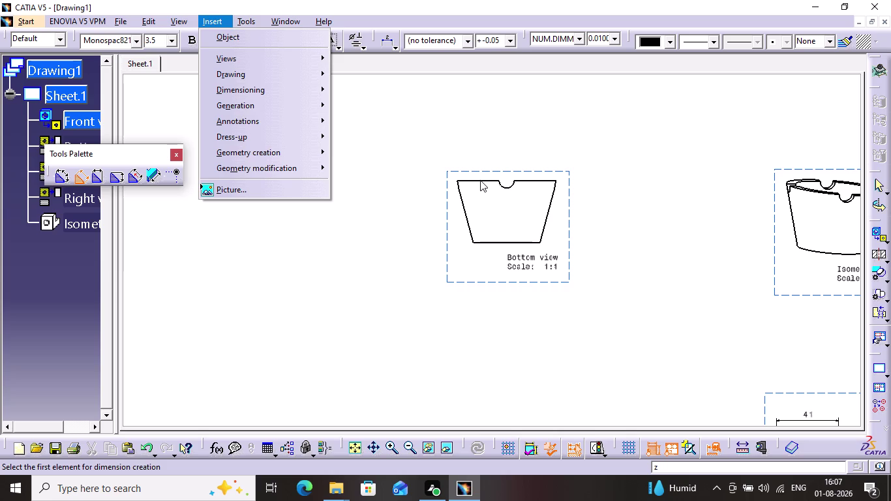
click(256, 86)
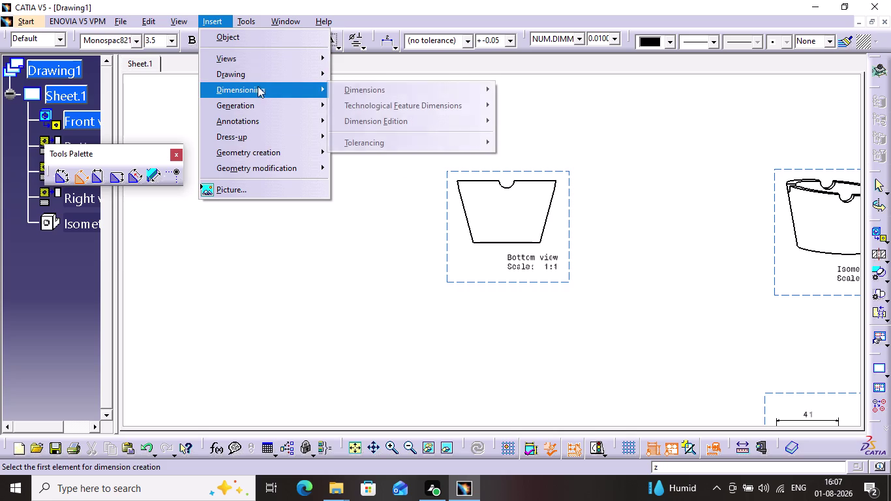
click(394, 94)
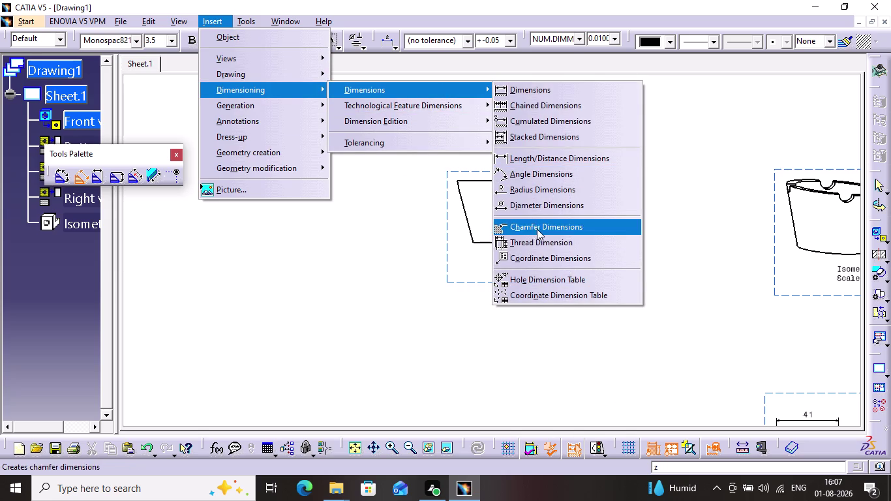
click(546, 206)
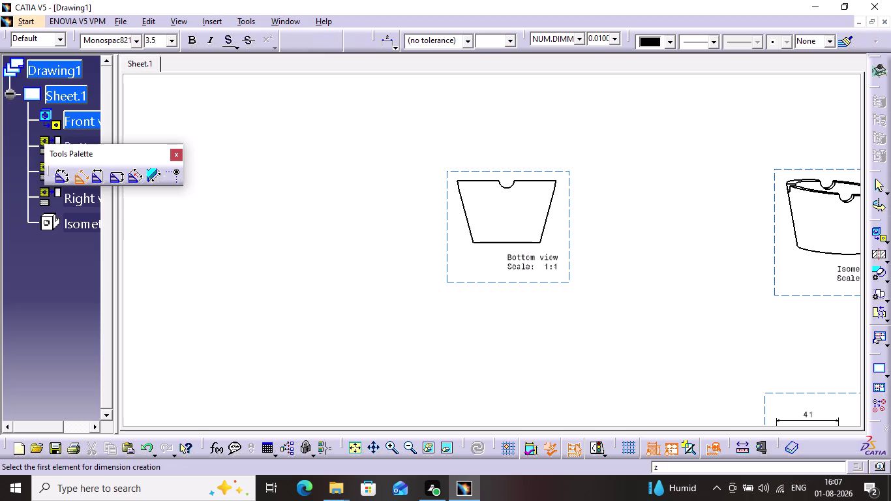
click(512, 185)
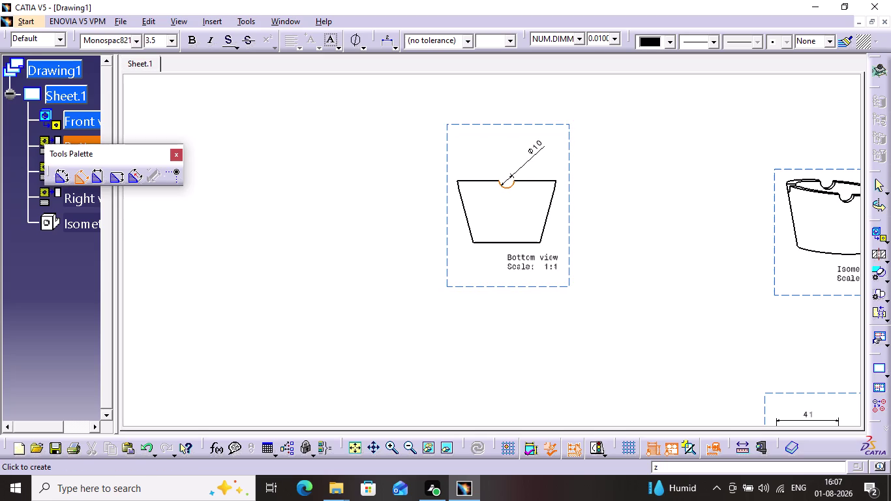
click(545, 168)
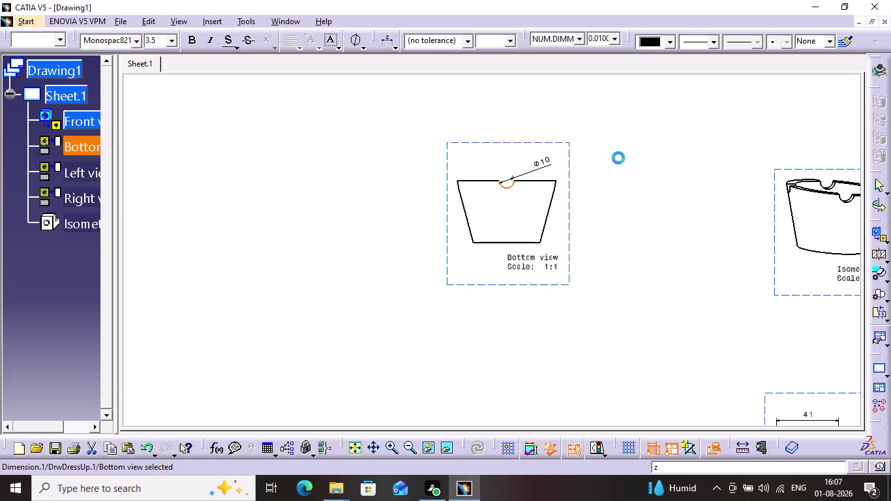
click(619, 158)
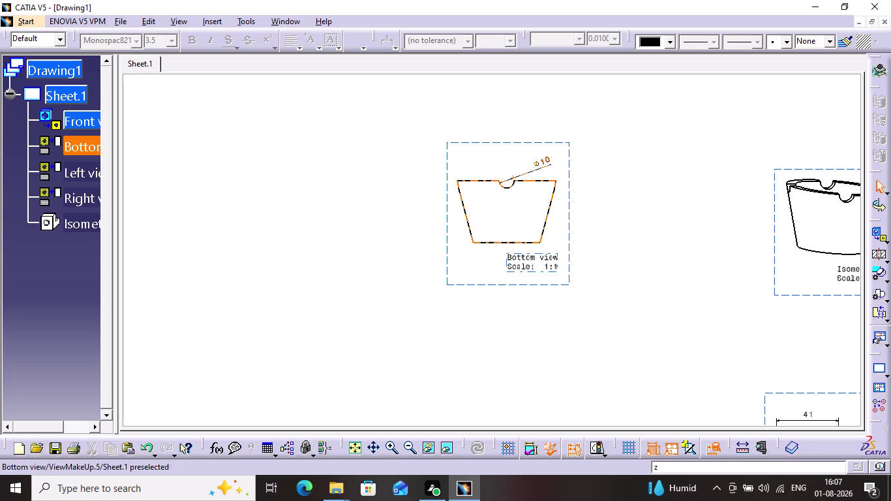
Pan the sheet so the Bottom view sits lower on screen.
middle_drag(613, 216, 608, 142)
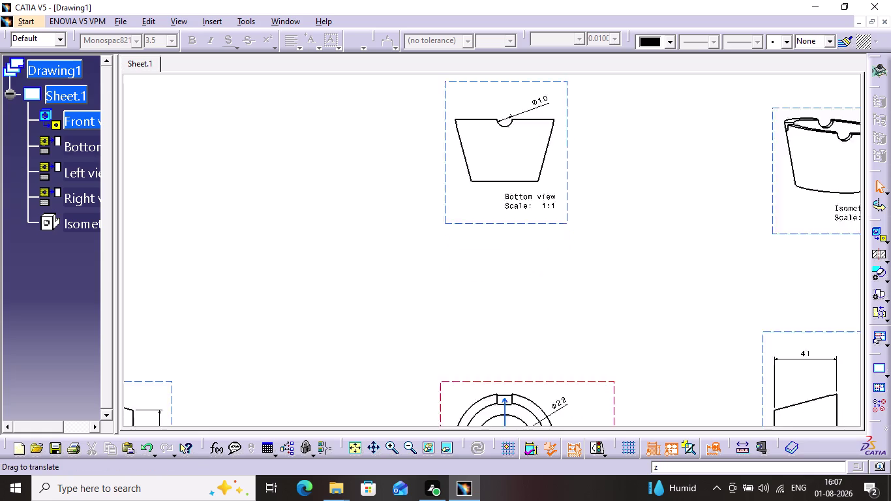
middle_drag(608, 143, 581, 240)
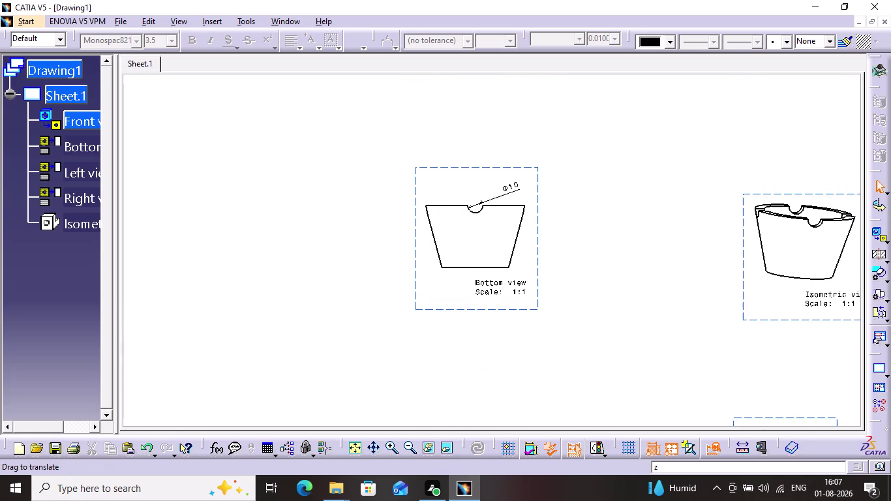
middle_drag(581, 241, 570, 370)
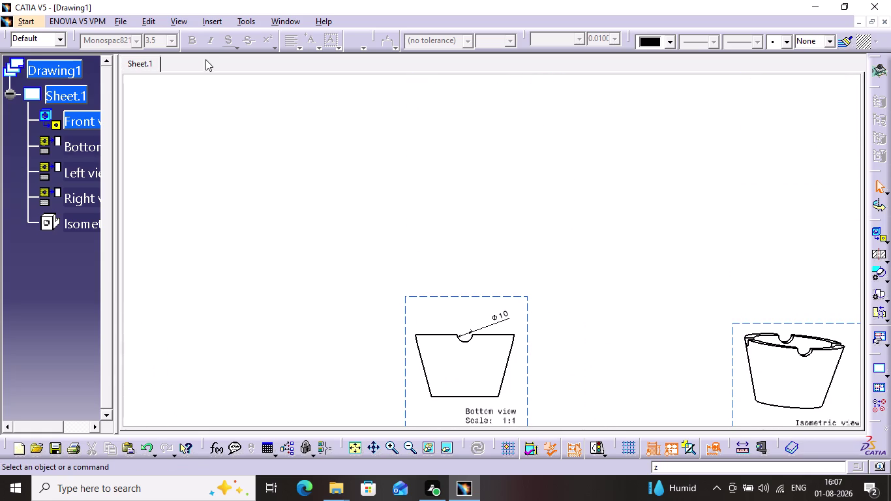
click(207, 23)
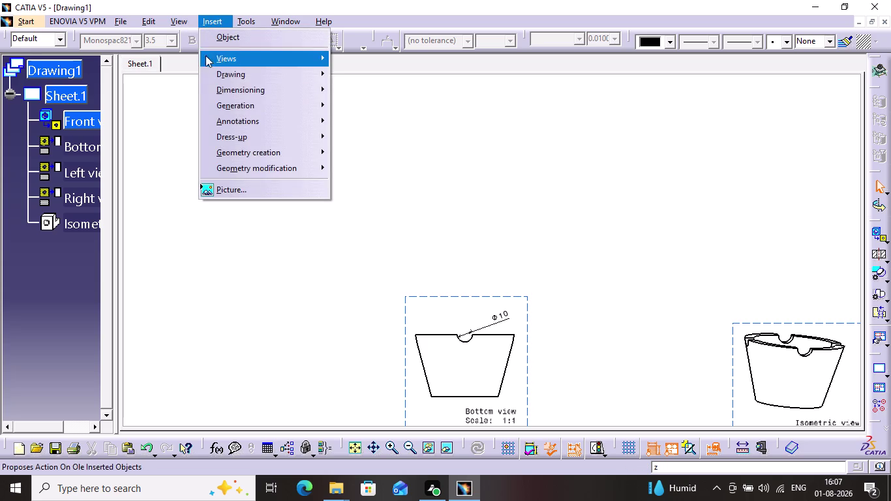
Place a Φ66 dimension across the top edge of the Bottom view.
click(234, 84)
click(351, 86)
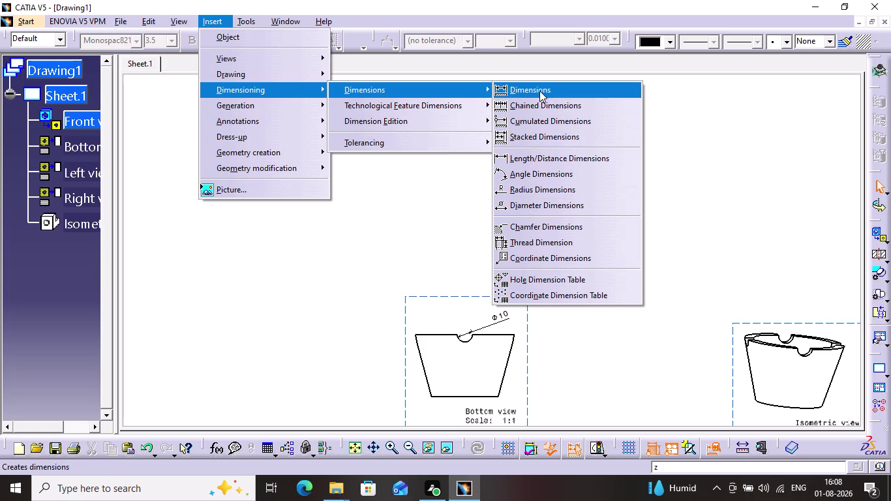
click(539, 91)
click(447, 335)
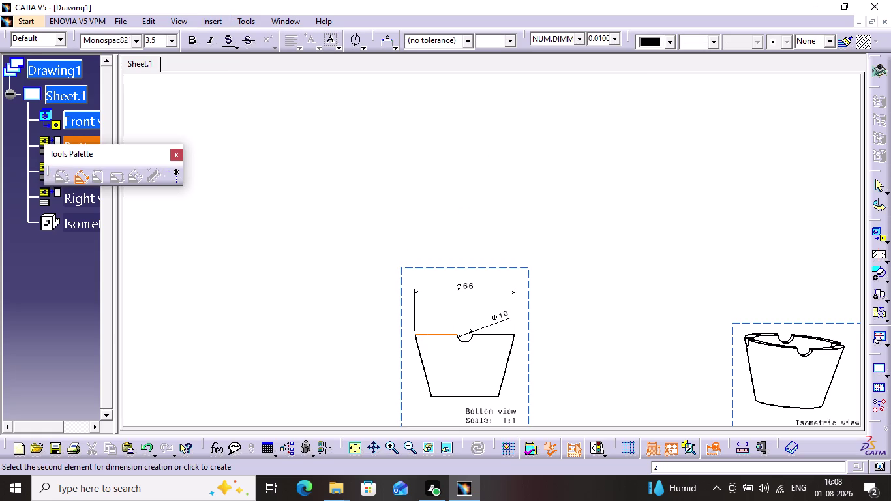
click(469, 293)
click(570, 278)
middle_drag(569, 271, 570, 270)
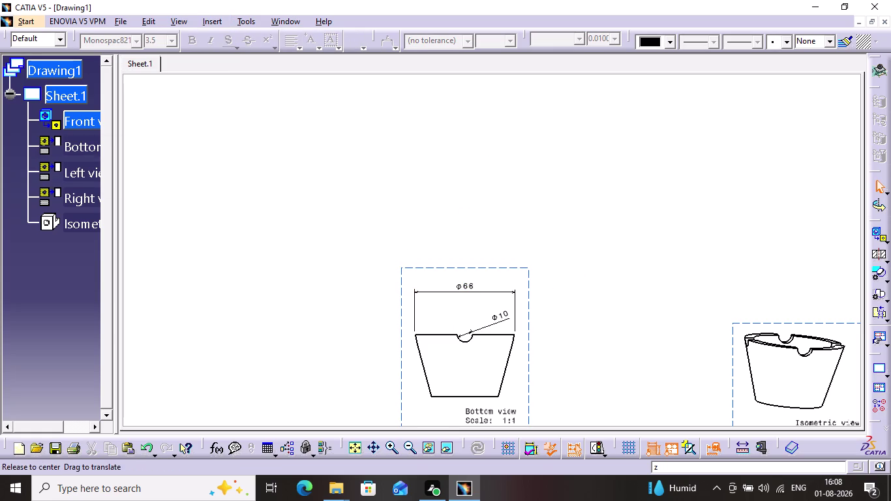
middle_drag(570, 270, 587, 136)
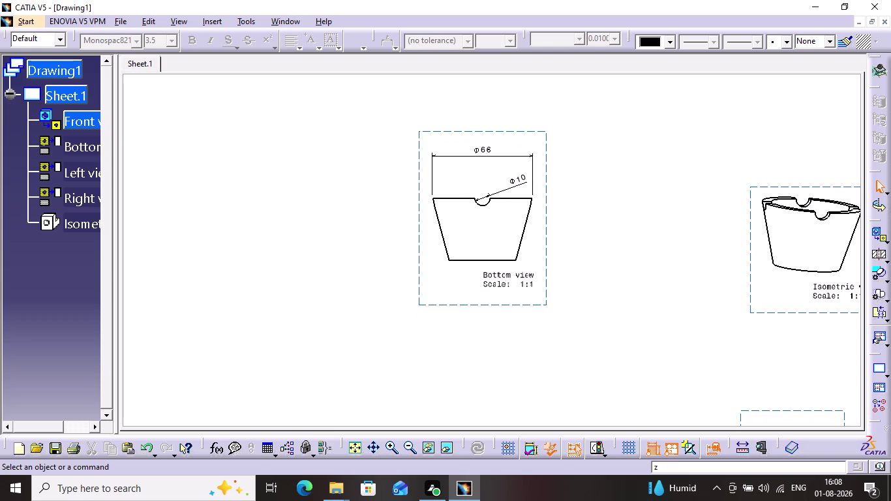
key(ctrl+s)
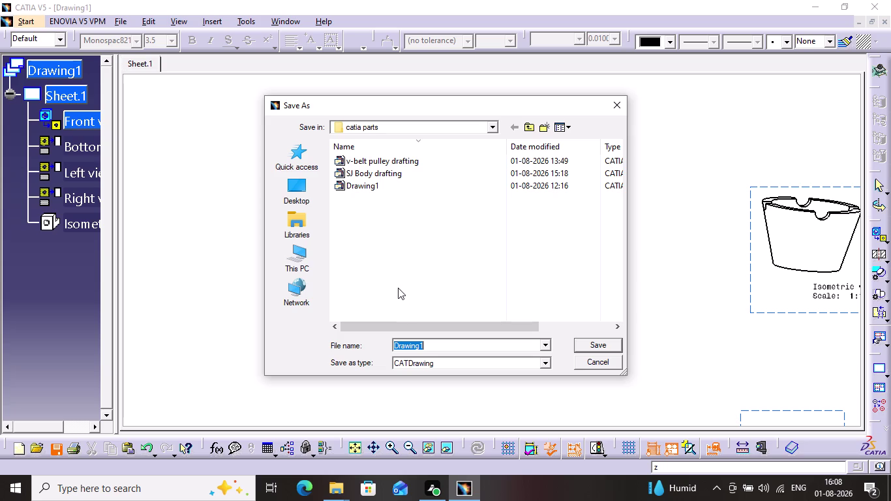
Name the file 'SJ Cup drafting' and save the CATDrawing.
key(BackSpace)
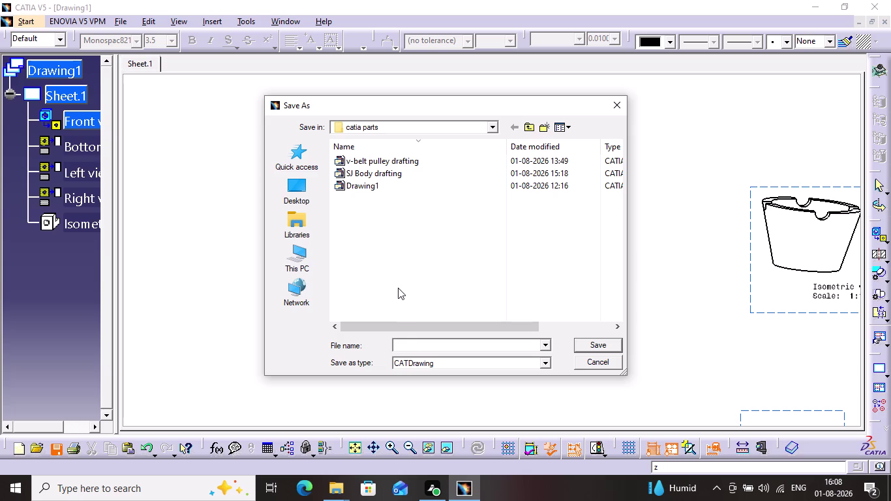
key(shift+s)
text(J)
key(space)
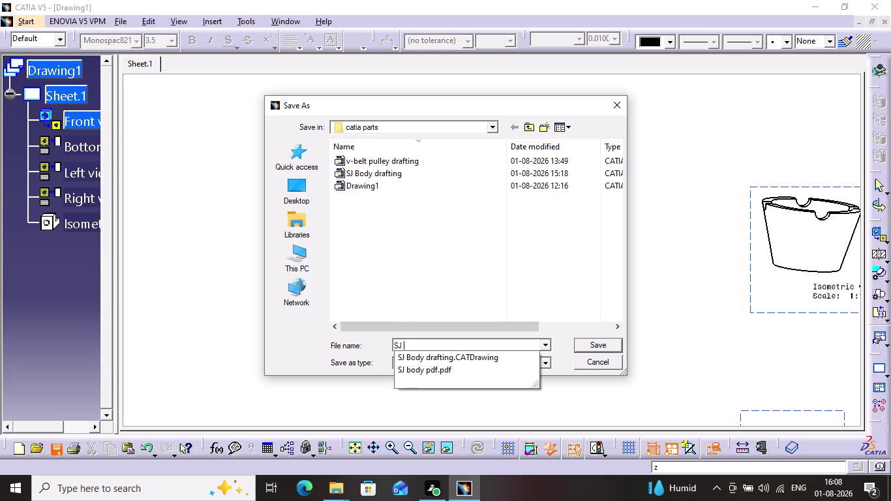
text(Cup)
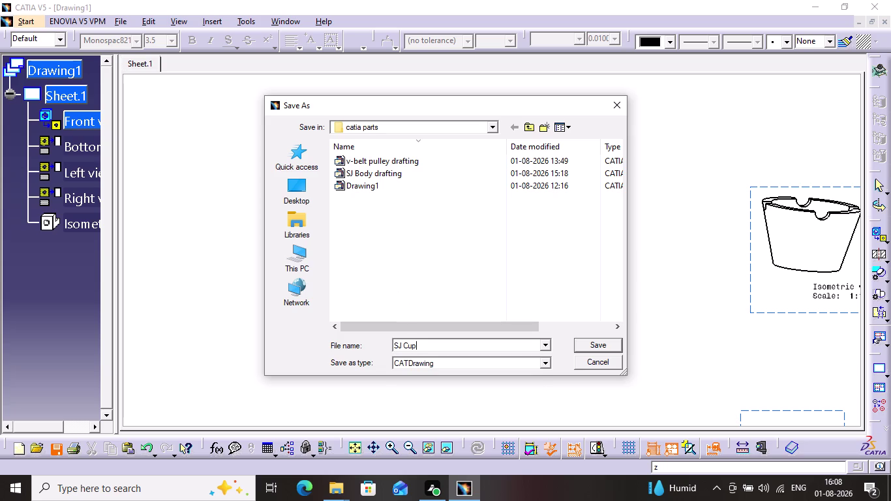
click(458, 338)
key(space)
key(d)
text(rafti)
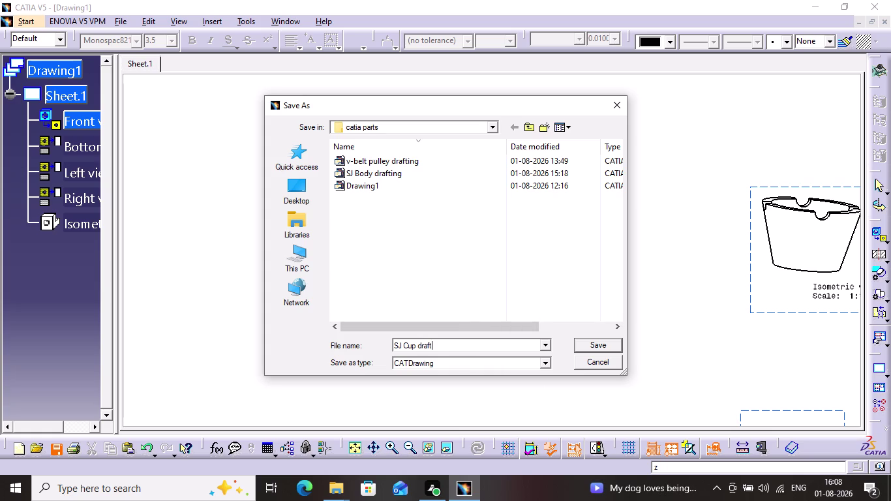
text(ng)
click(602, 342)
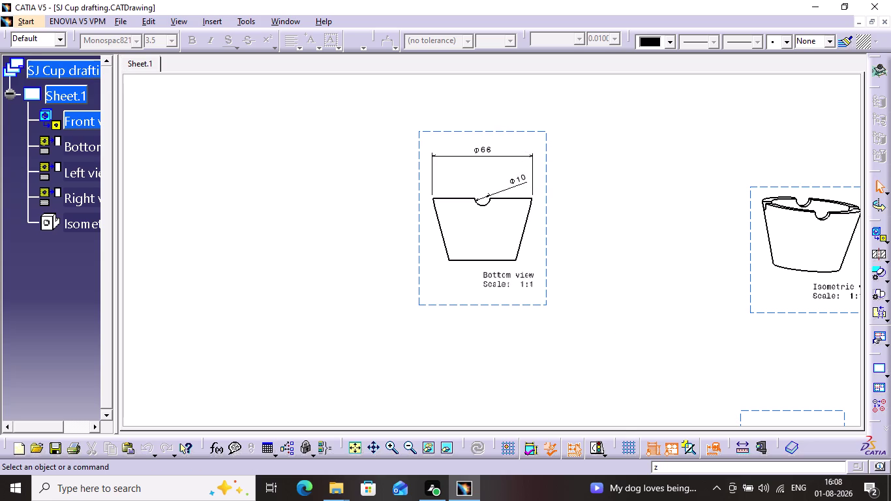
Resave the drawing and switch to the open File Explorer window.
key(ctrl+s)
key(ctrl+s)
key(ctrl+s)
key(ctrl+s)
key(ctrl+s)
key(ctrl+s)
key(ctrl+s)
click(334, 488)
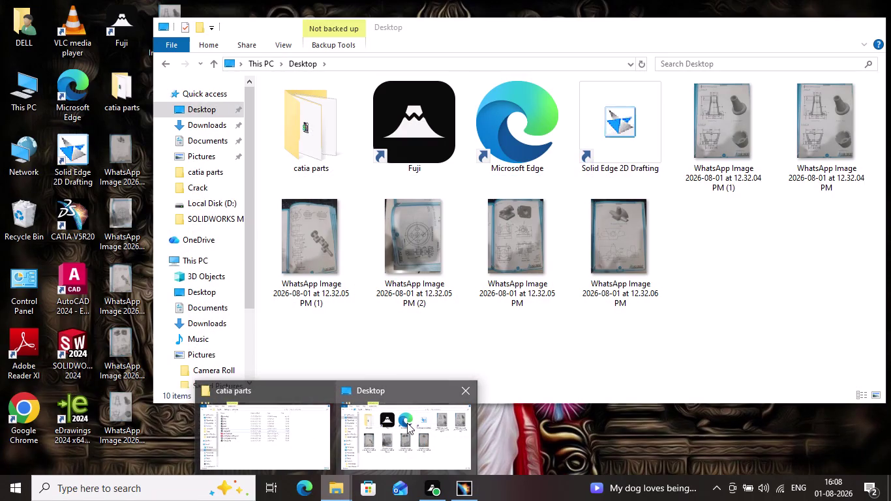
click(316, 428)
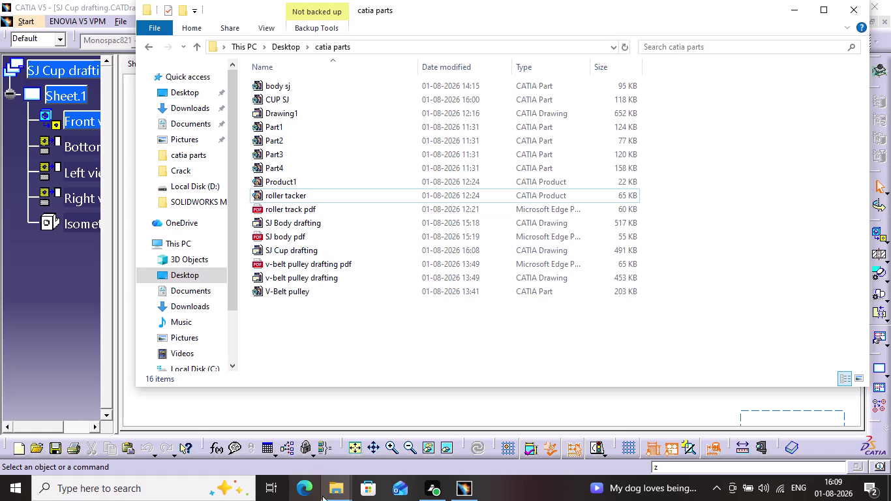
click(460, 489)
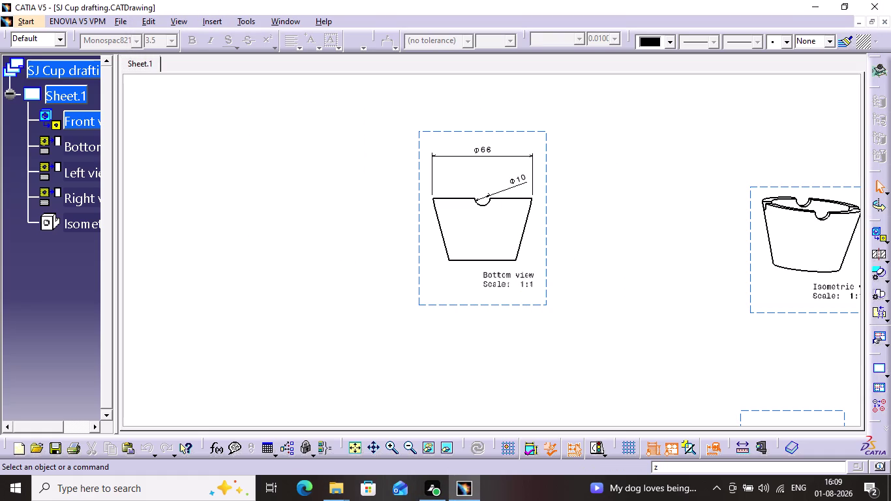
Print with Microsoft Print to PDF, saving the output as 'SJ Cup pdf'.
key(ctrl+p)
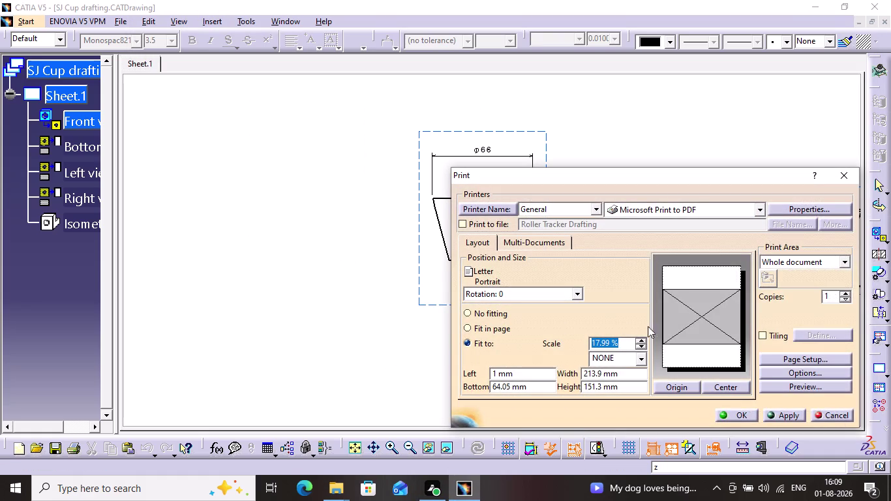
click(740, 412)
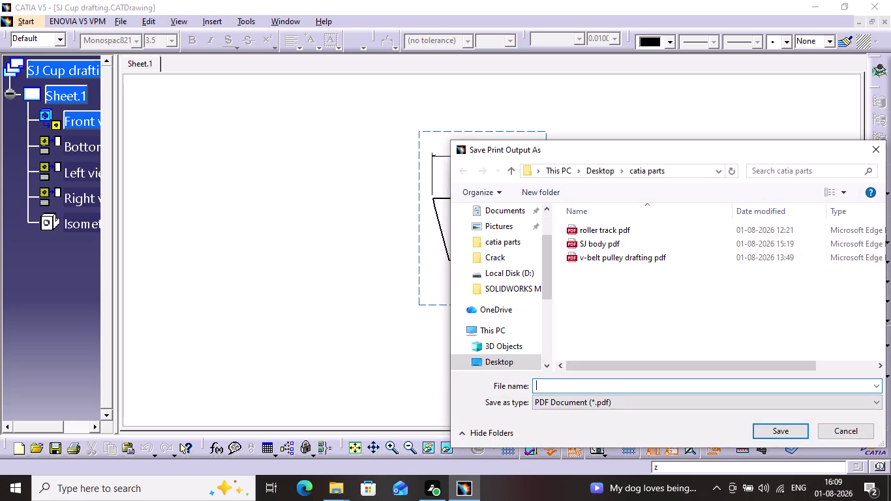
text(S)
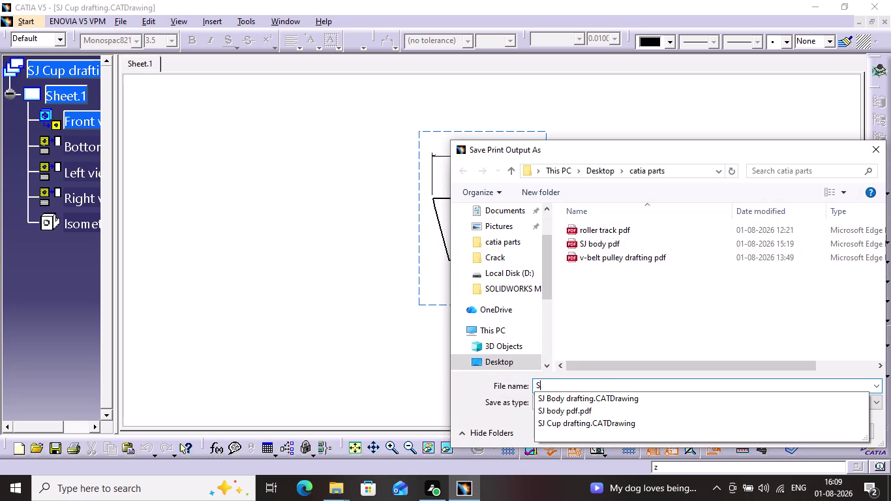
text(J)
key(space)
text(Cup)
key(space)
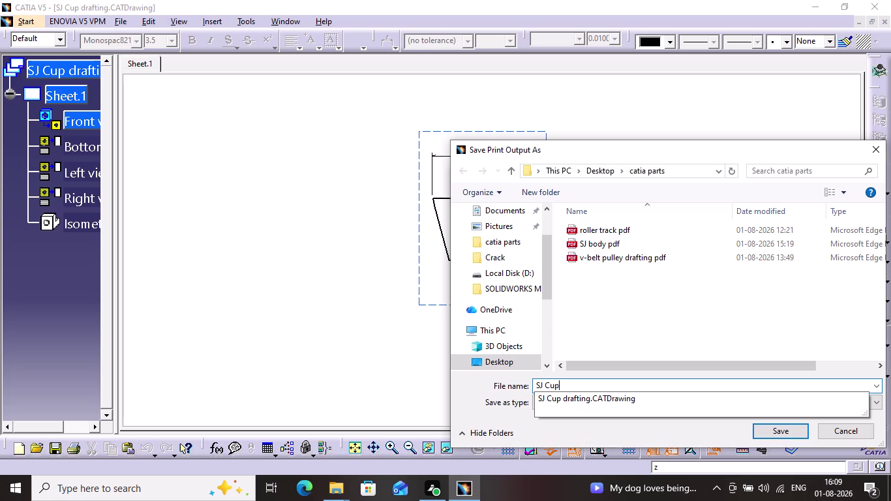
text(pd)
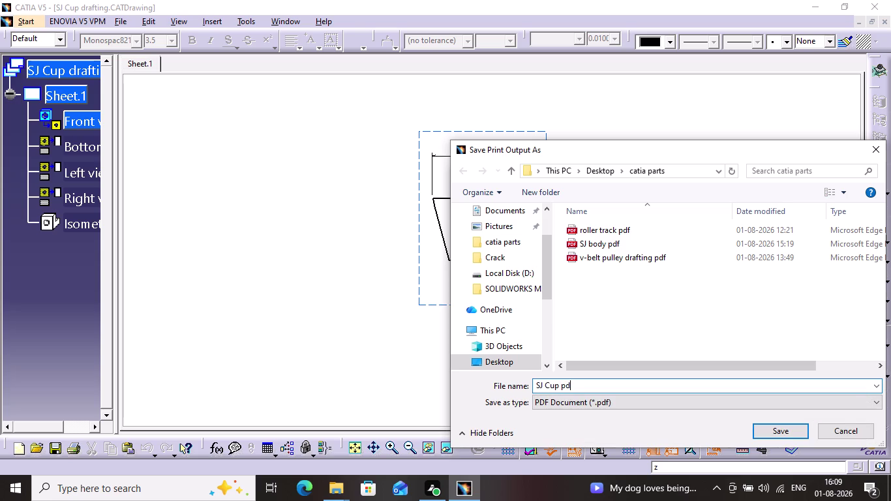
key(f)
click(794, 434)
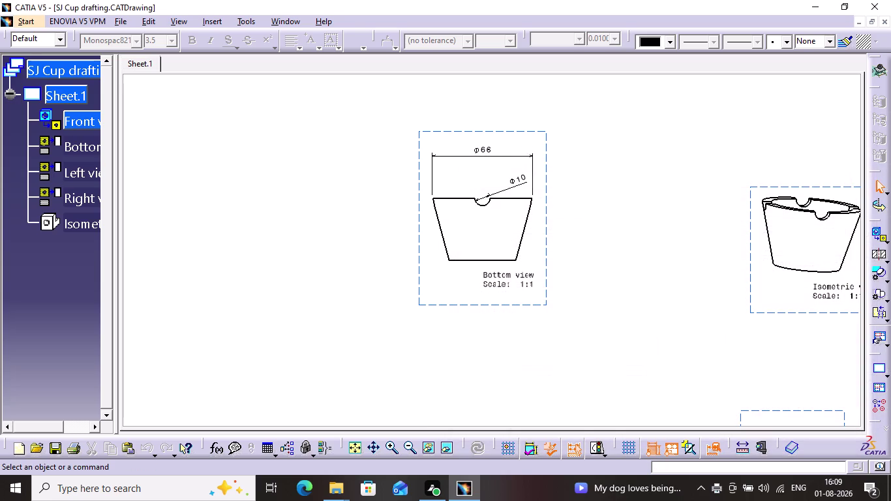
key(ctrl+s)
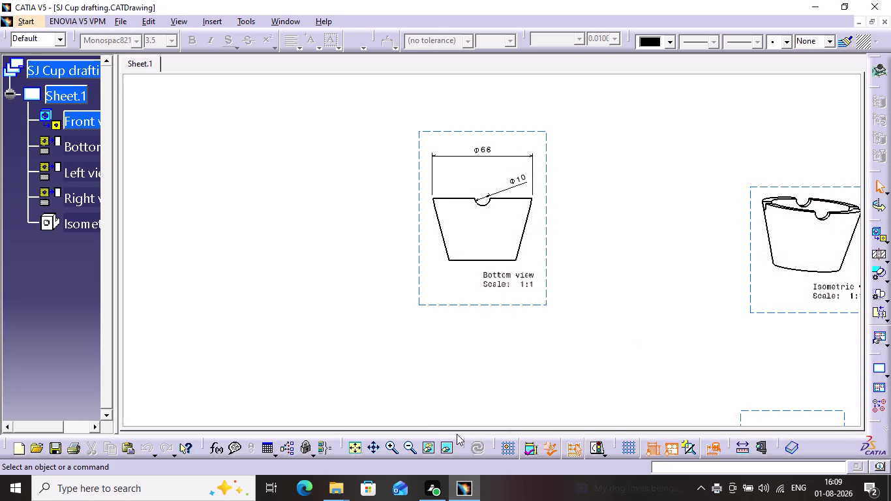
Zoom out and pan until the full sheet frame with all views shows.
click(411, 446)
double_click(411, 446)
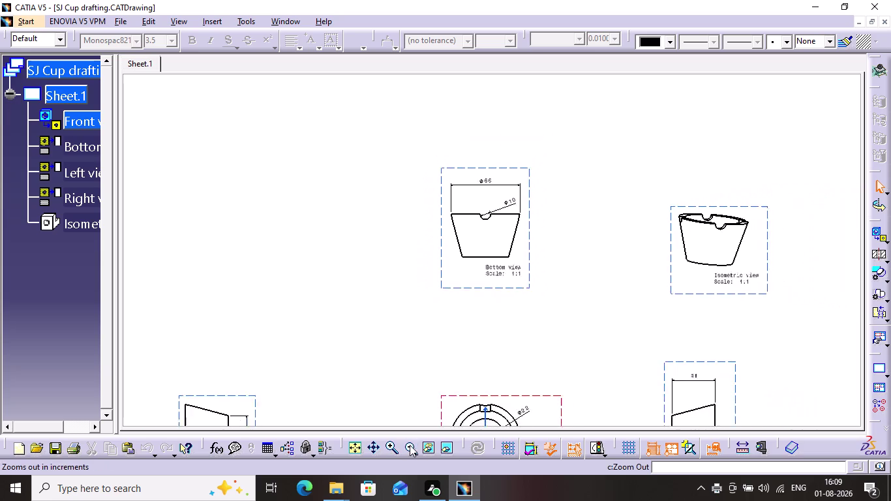
click(410, 445)
click(408, 446)
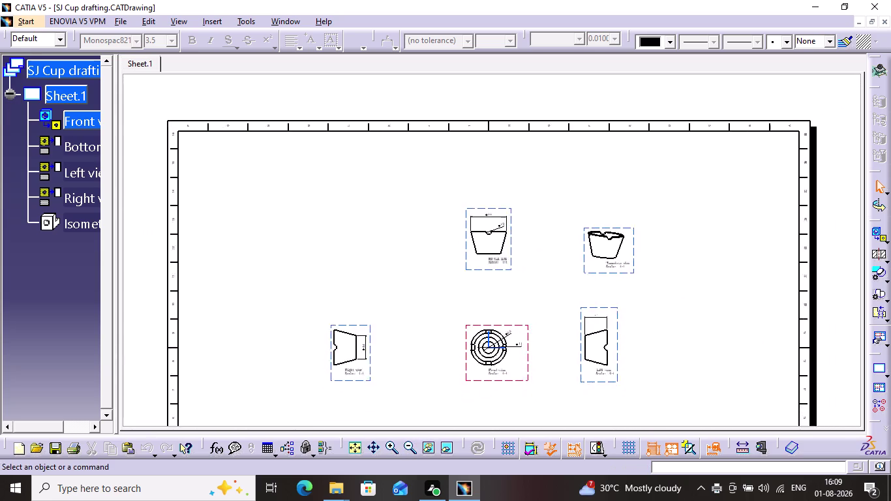
middle_drag(620, 334, 624, 292)
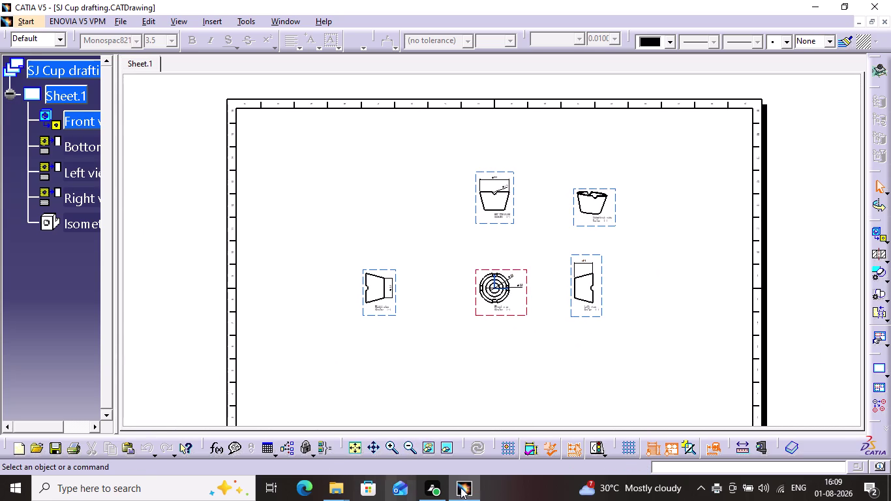